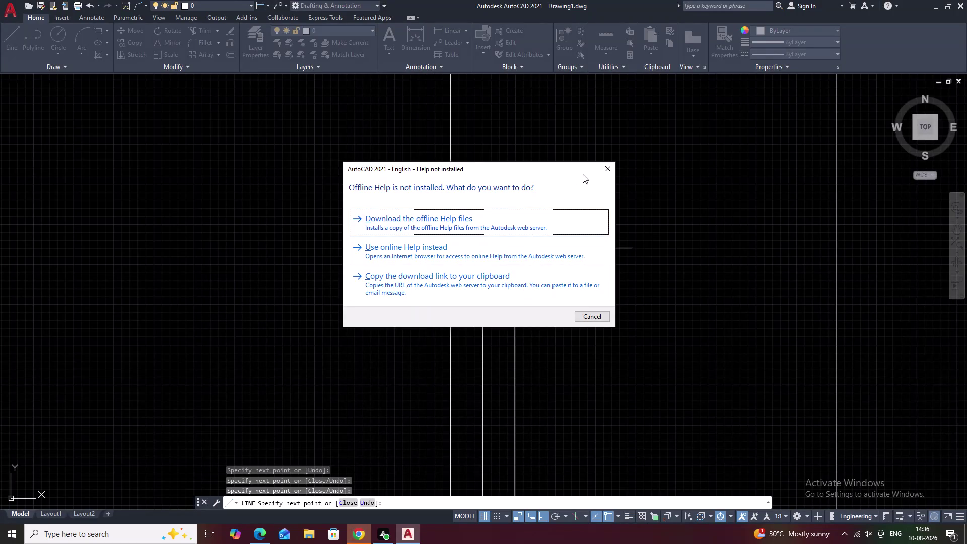
Dismiss the Offline Help prompt by choosing to use online Help instead.
double_click(608, 167)
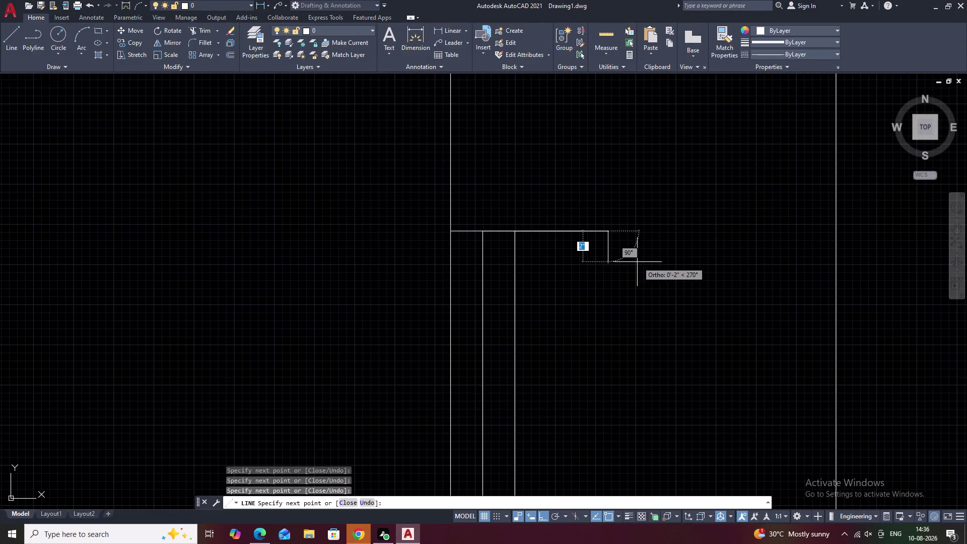
key(F1)
click(527, 229)
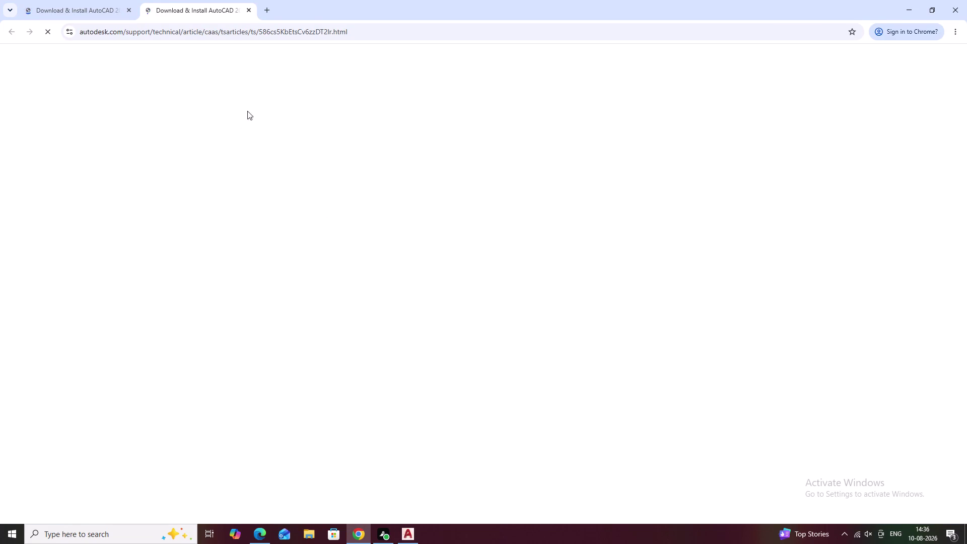
Close the duplicate Autodesk help tab in Chrome and return to AutoCAD.
click(247, 8)
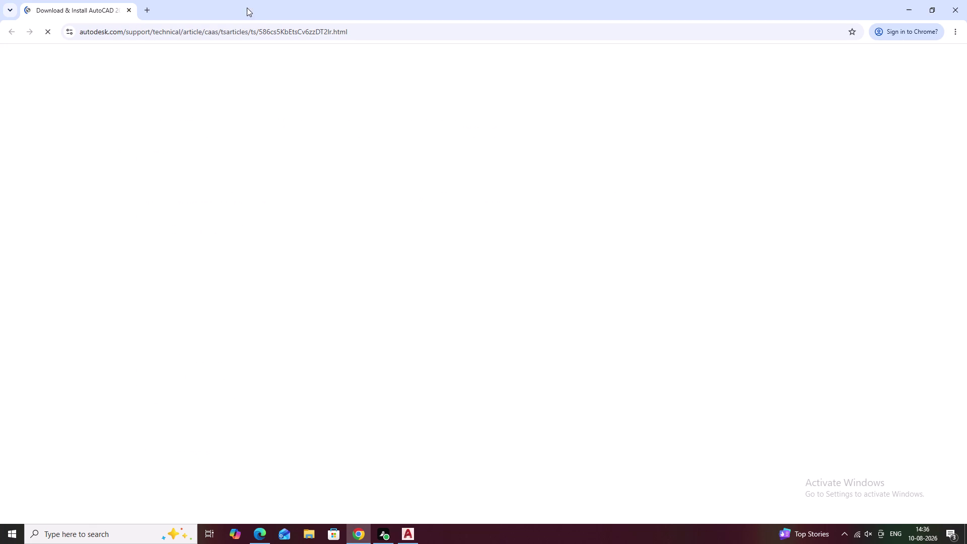
click(910, 13)
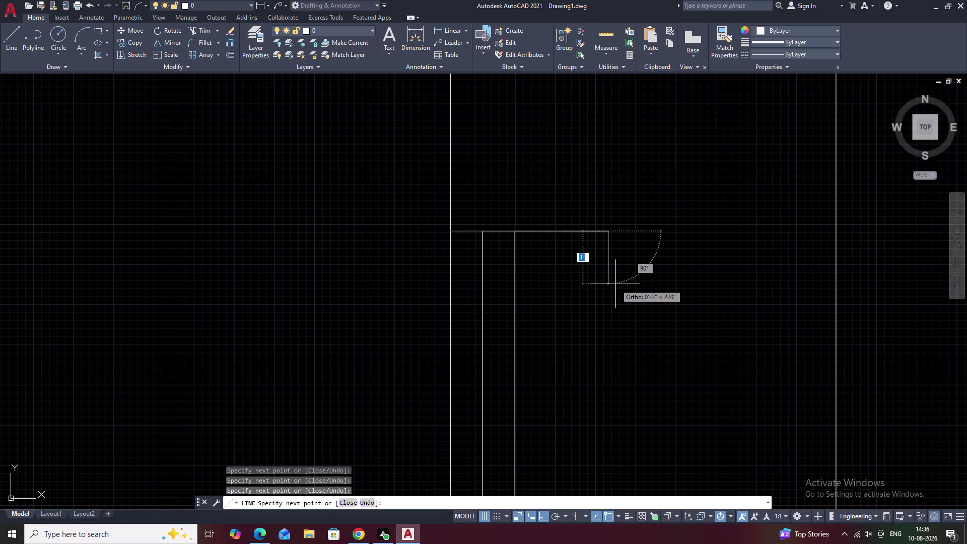
Cancel the handle line and trim the line end overshooting the narrow door strip.
key(Escape)
key(Escape)
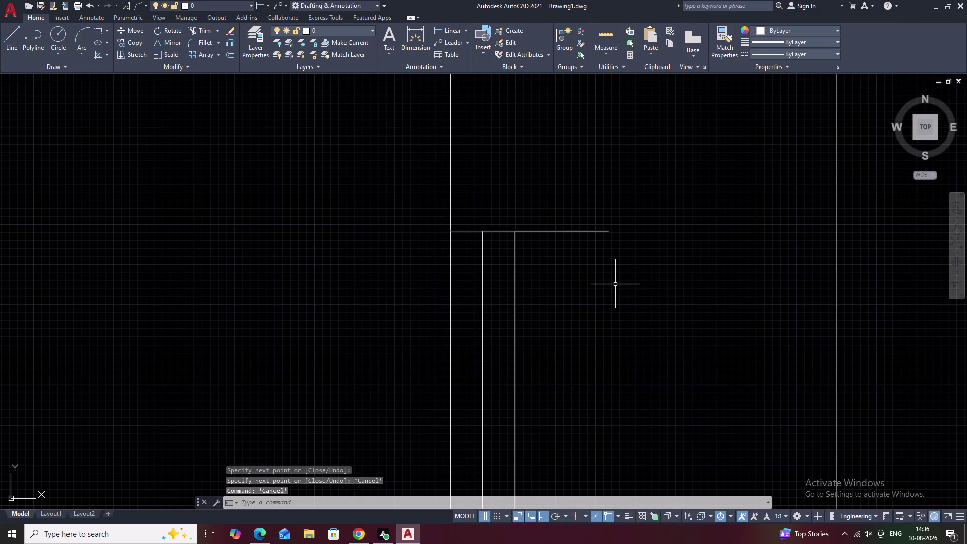
text(tr)
key(space)
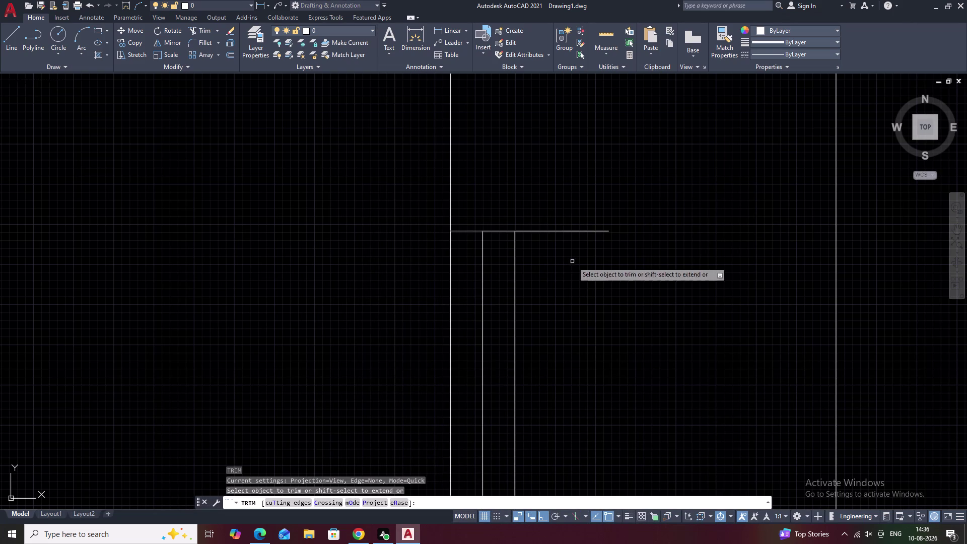
click(575, 232)
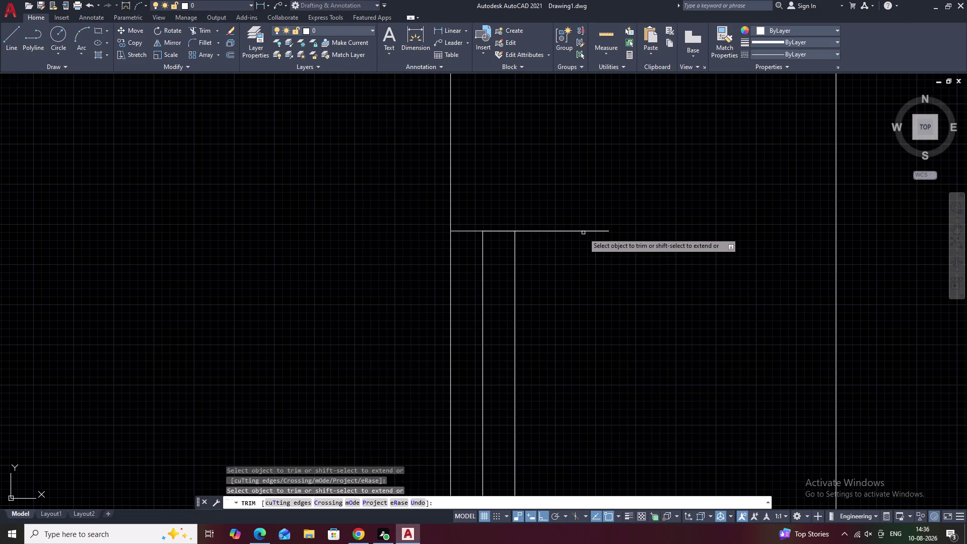
drag(598, 219, 571, 261)
scroll(down, 3)
middle_drag(582, 279, 582, 277)
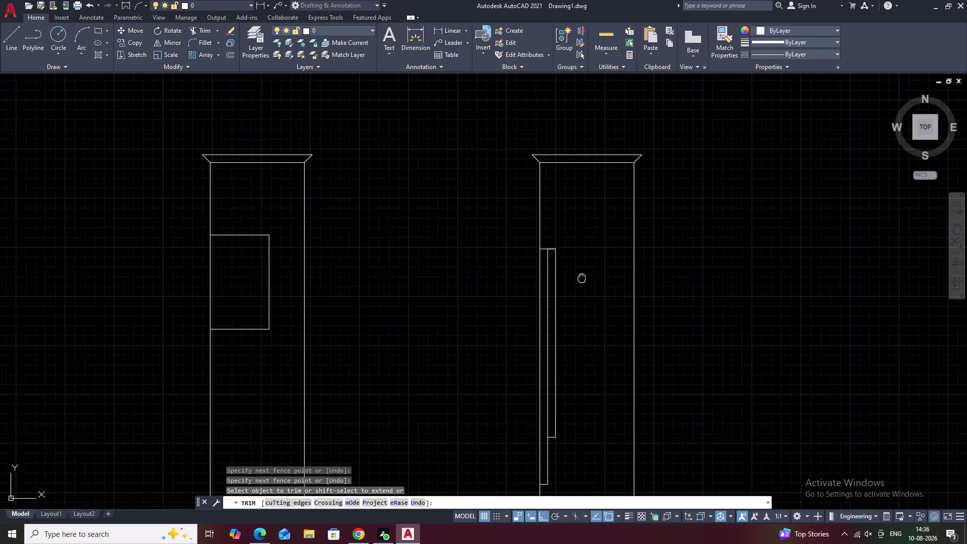
middle_drag(582, 276, 573, 228)
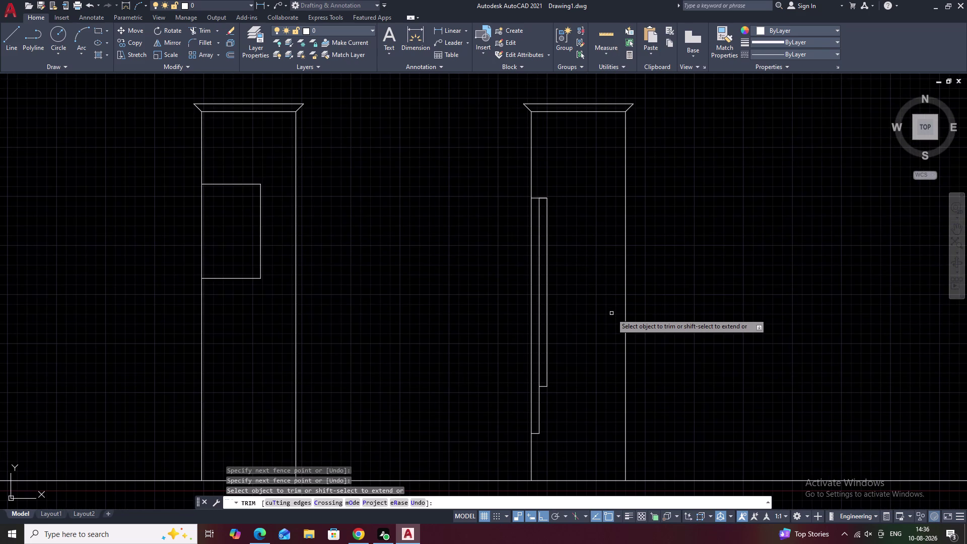
middle_drag(557, 217, 598, 282)
key(Escape)
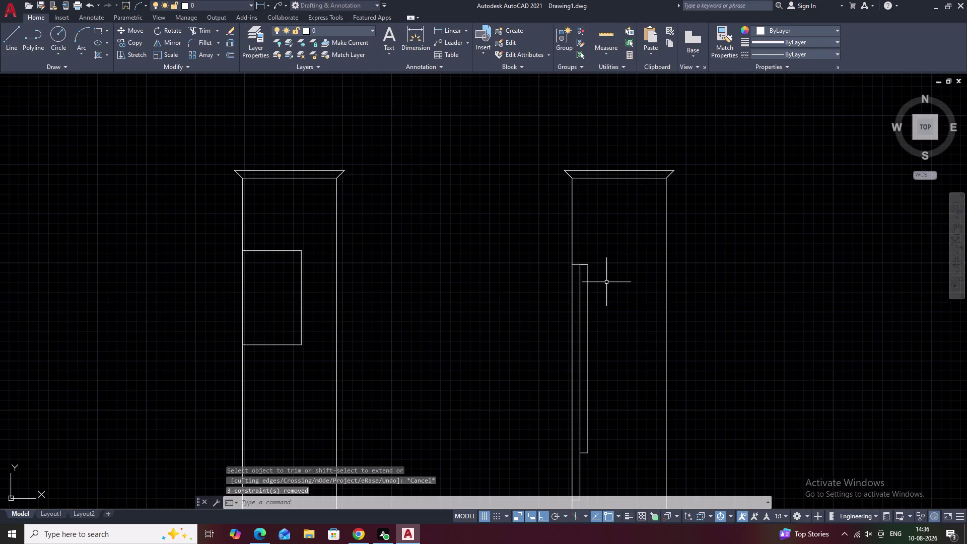
Start a line tracked 1' down from the strip's top corner for the handle.
text(l tk)
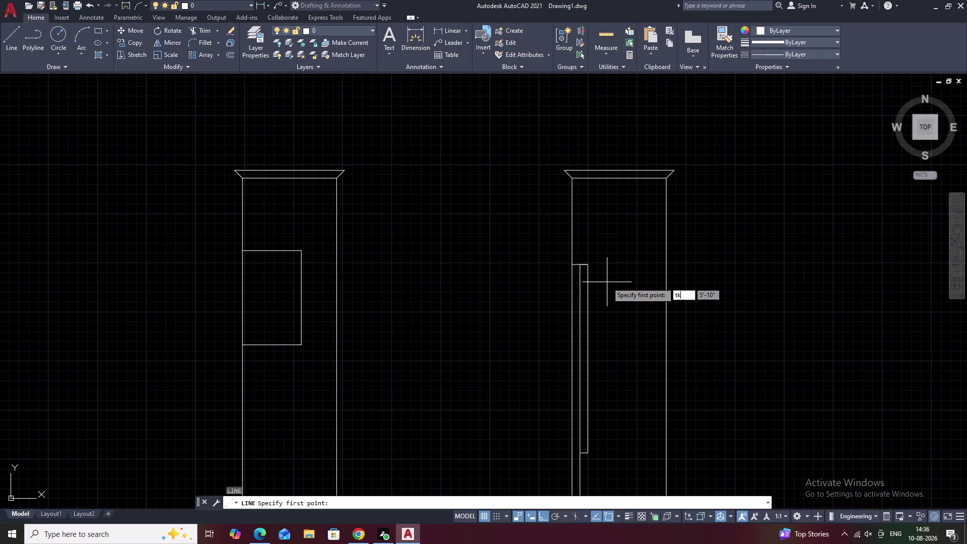
key(space)
click(588, 267)
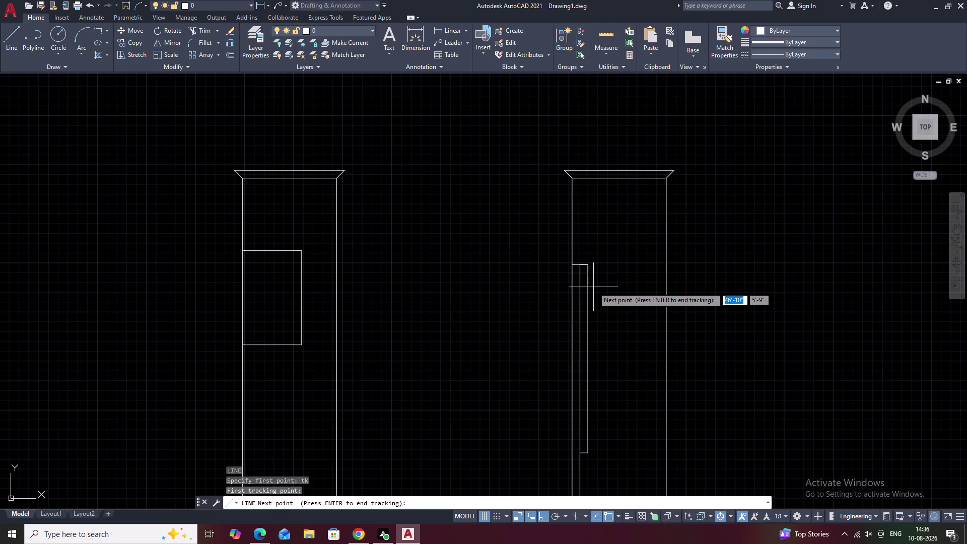
text(1')
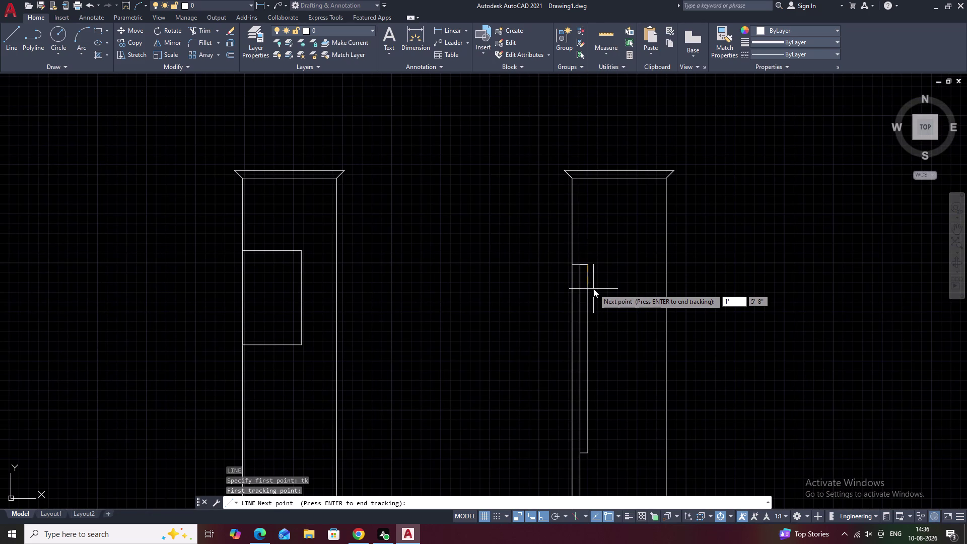
key(space)
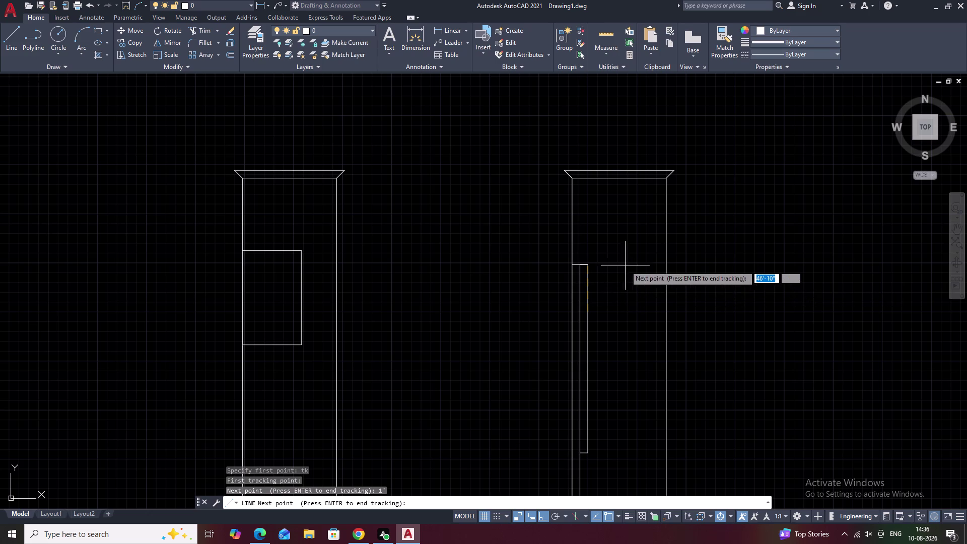
key(F8)
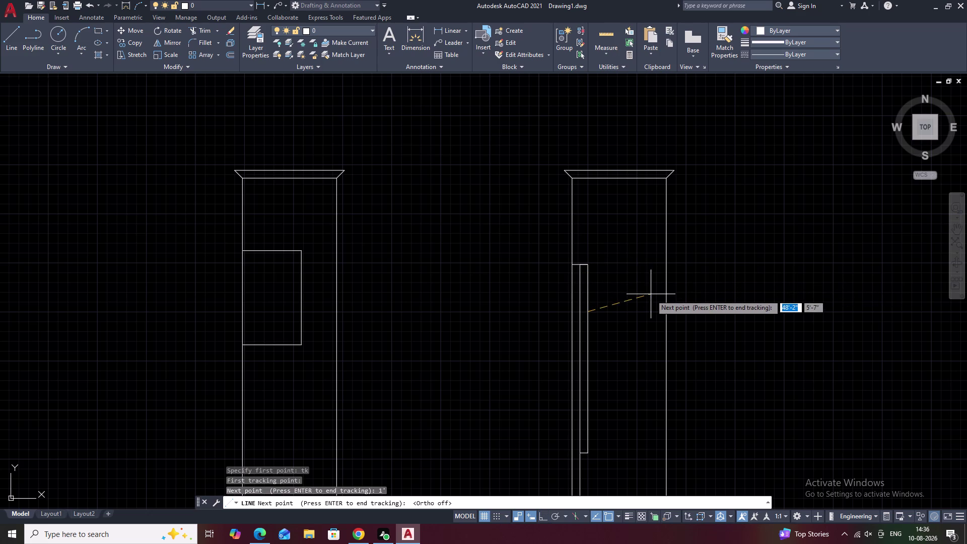
key(F8)
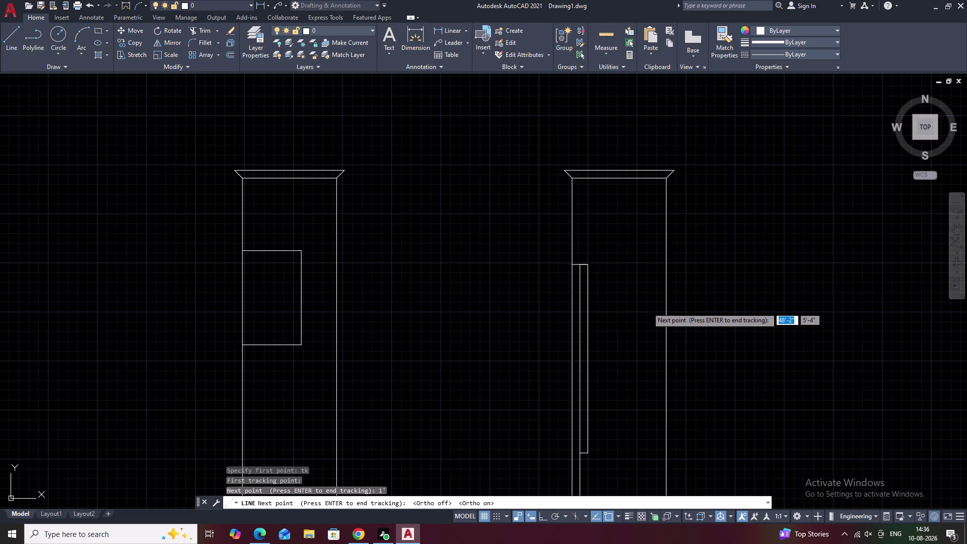
key(space)
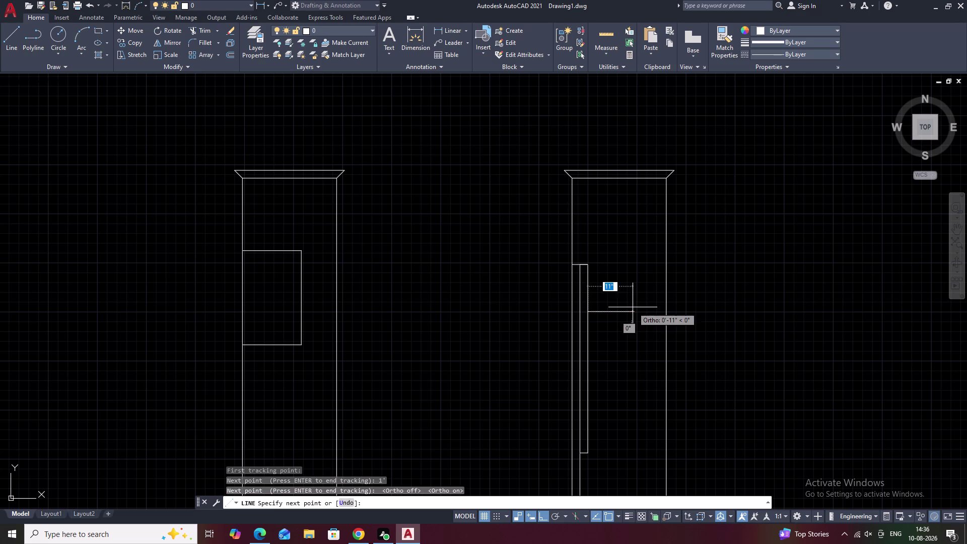
middle_drag(613, 324, 616, 289)
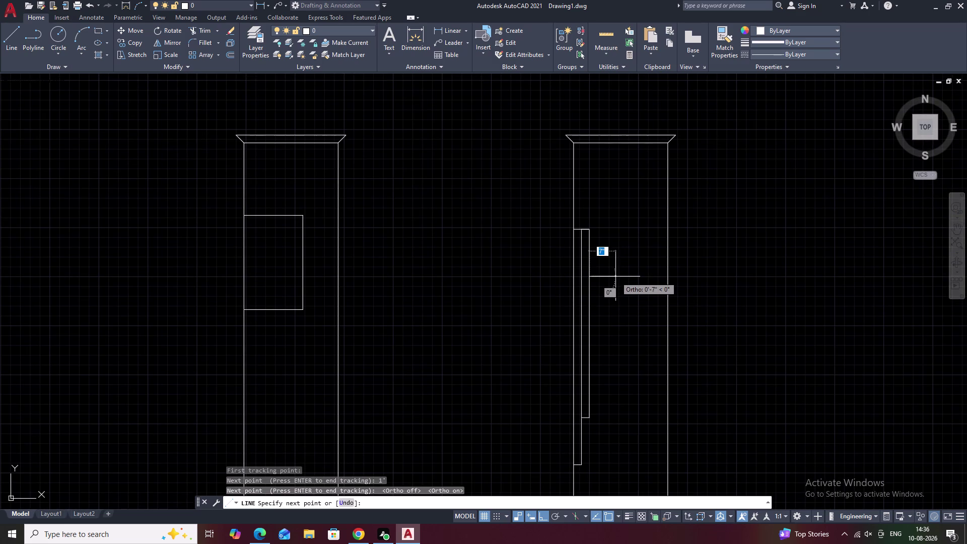
Draw the handle outline with edge lengths 2, 3, 9 and 3.
key(2)
key(space)
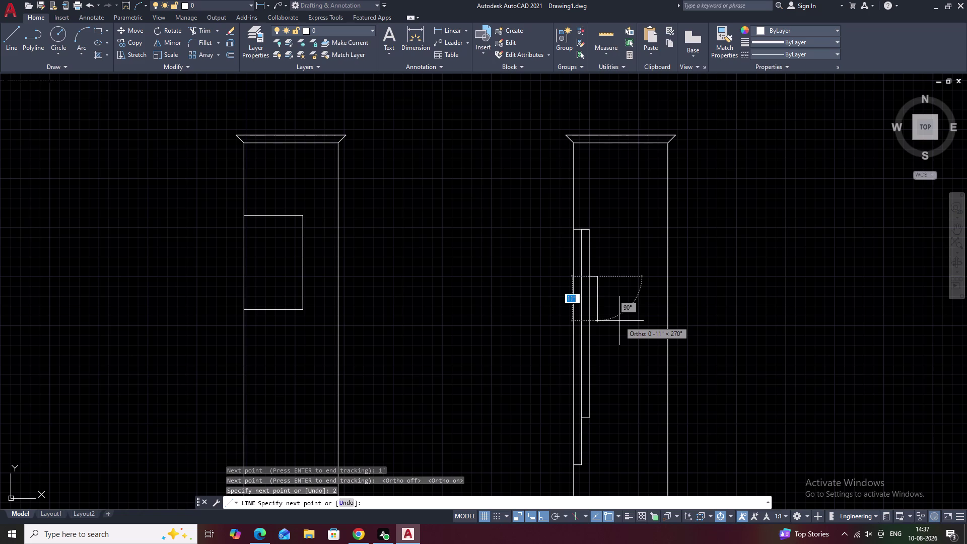
key(ctrl+z)
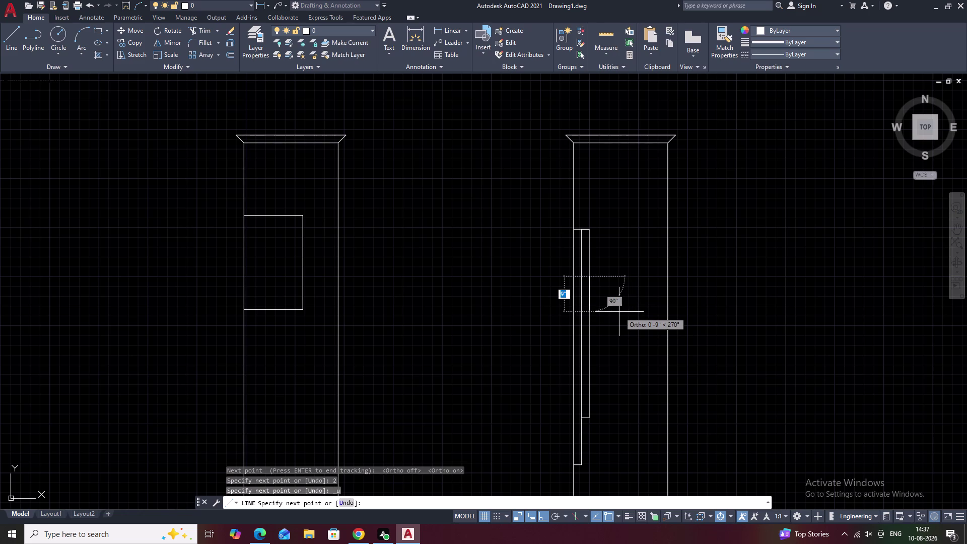
text(3)
key(space)
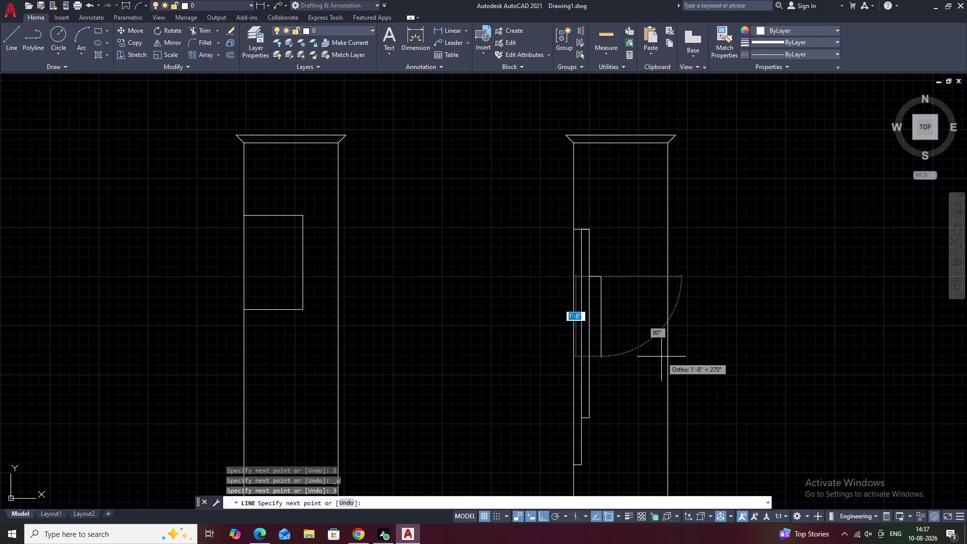
key(9)
key(space)
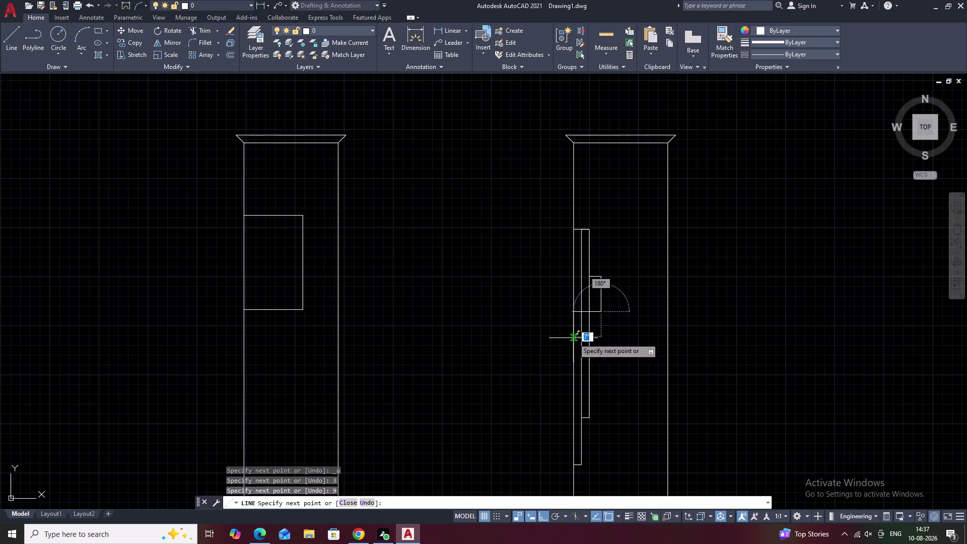
key(3)
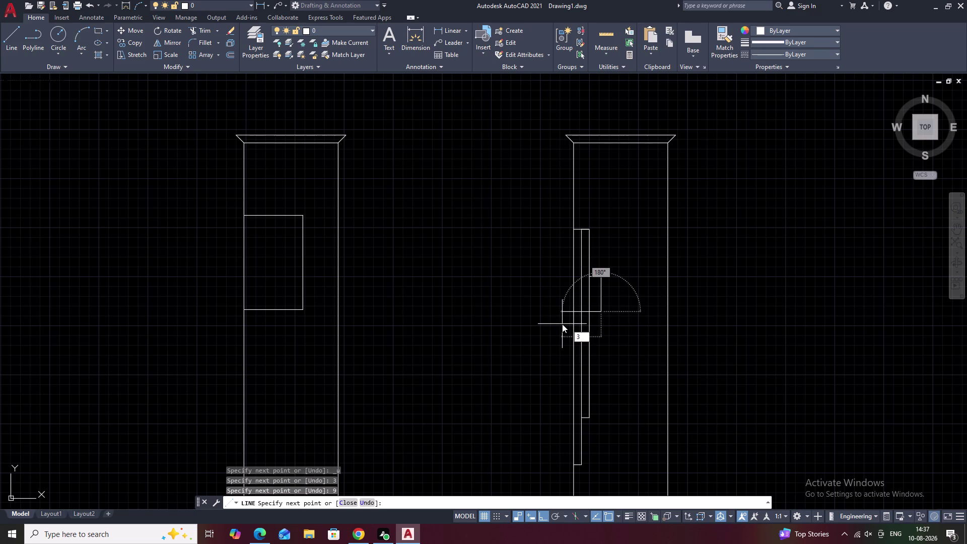
key(space)
key(Escape)
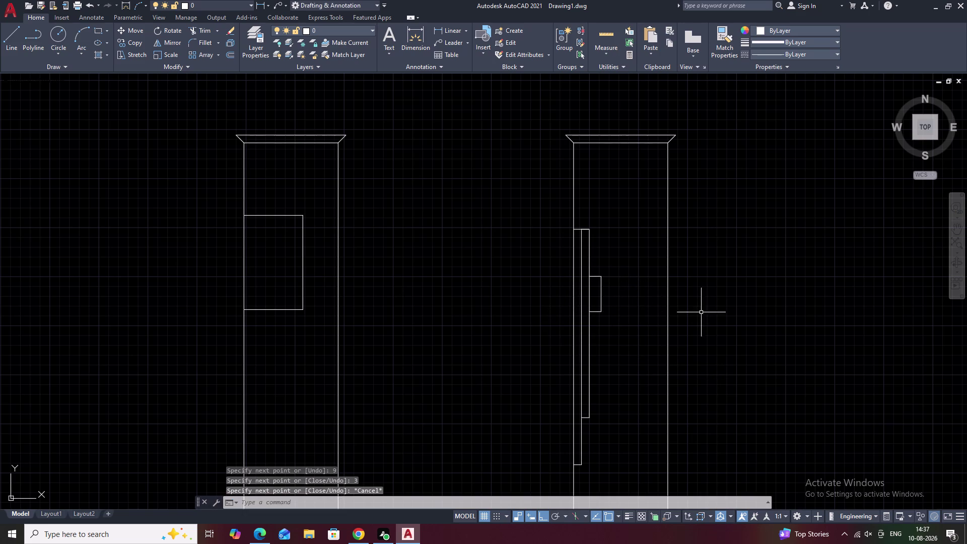
scroll(up, 3)
scroll(down, 3)
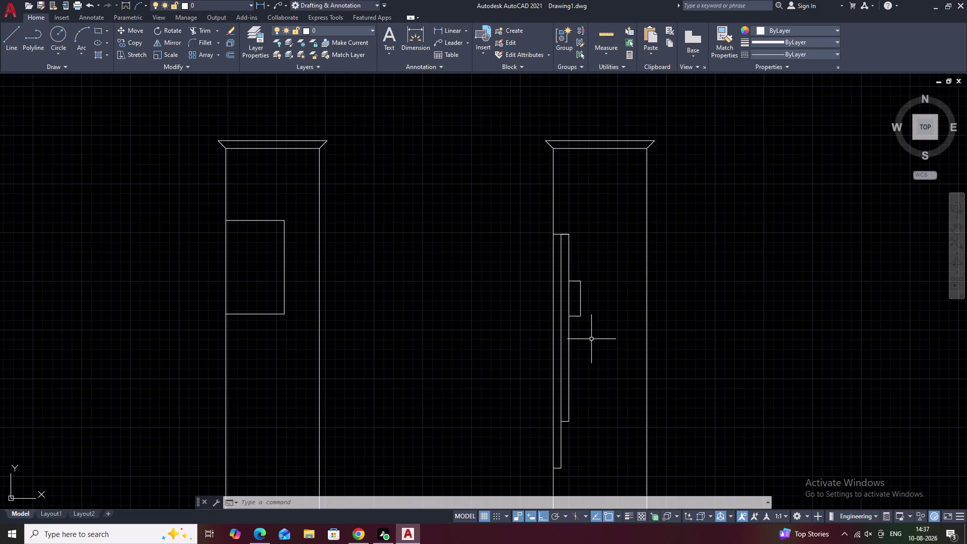
middle_drag(587, 332, 587, 322)
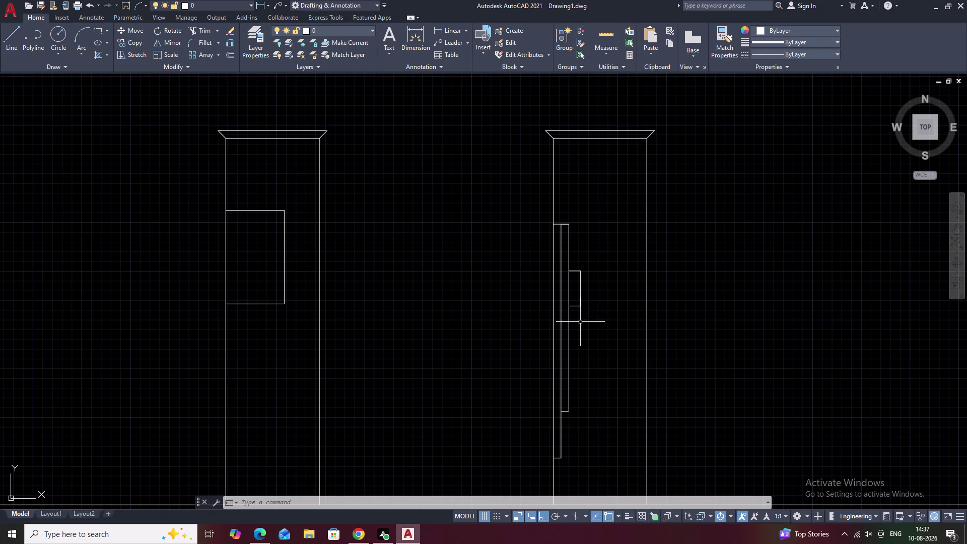
scroll(up, 3)
drag(582, 233, 579, 240)
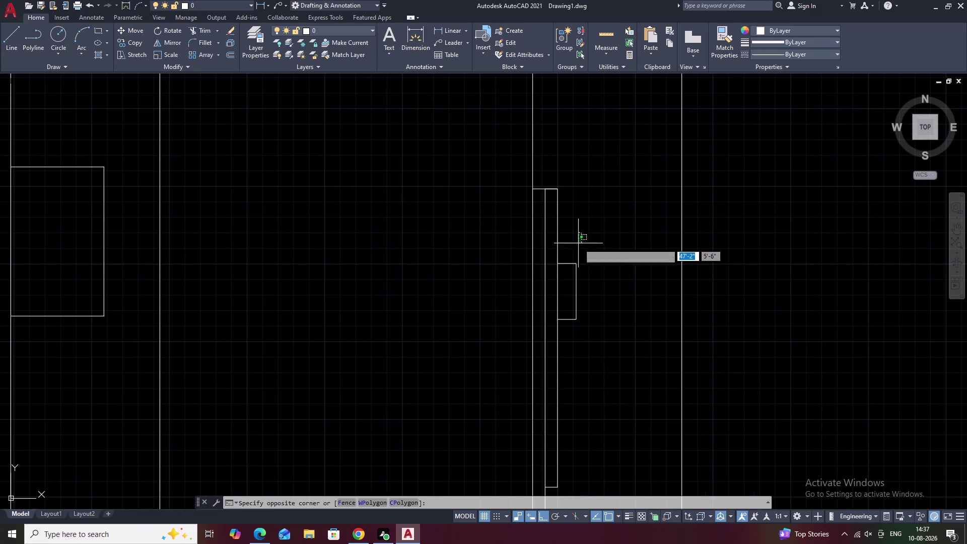
drag(577, 250, 567, 303)
scroll(up, 3)
drag(592, 215, 591, 214)
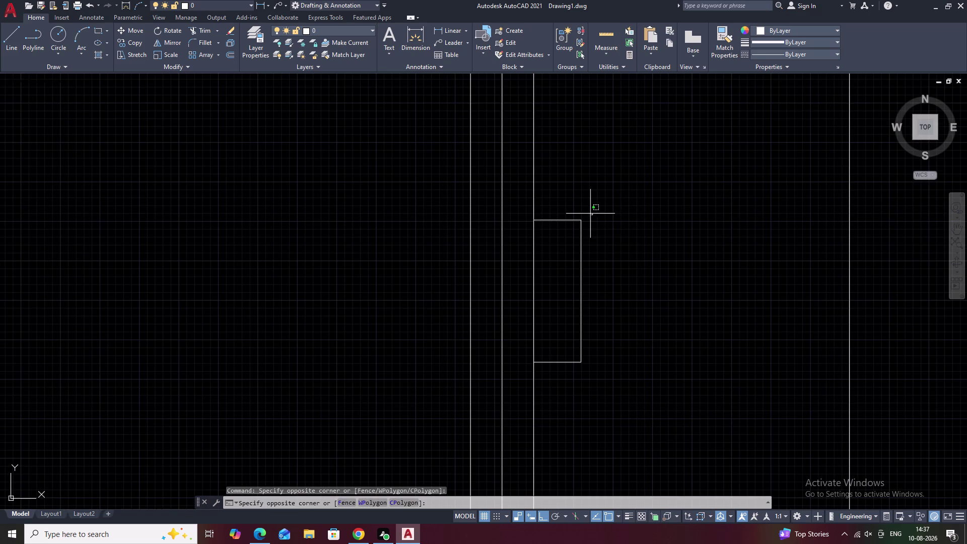
drag(591, 214, 579, 373)
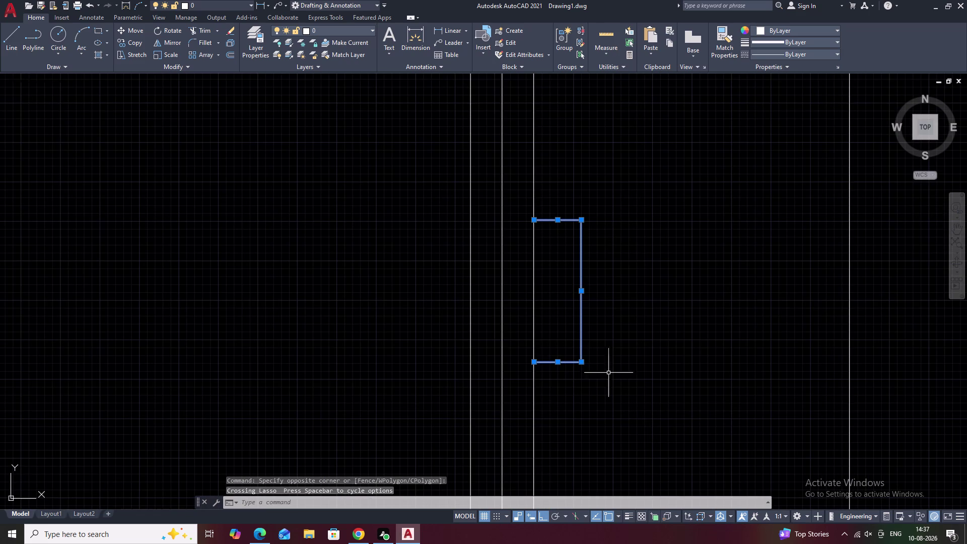
text(co)
key(space)
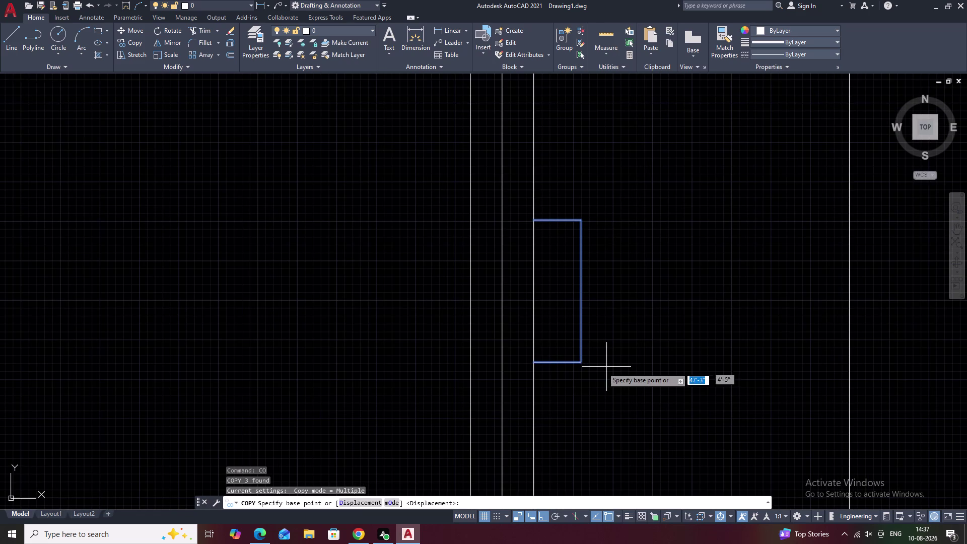
click(536, 363)
middle_drag(572, 420, 640, 107)
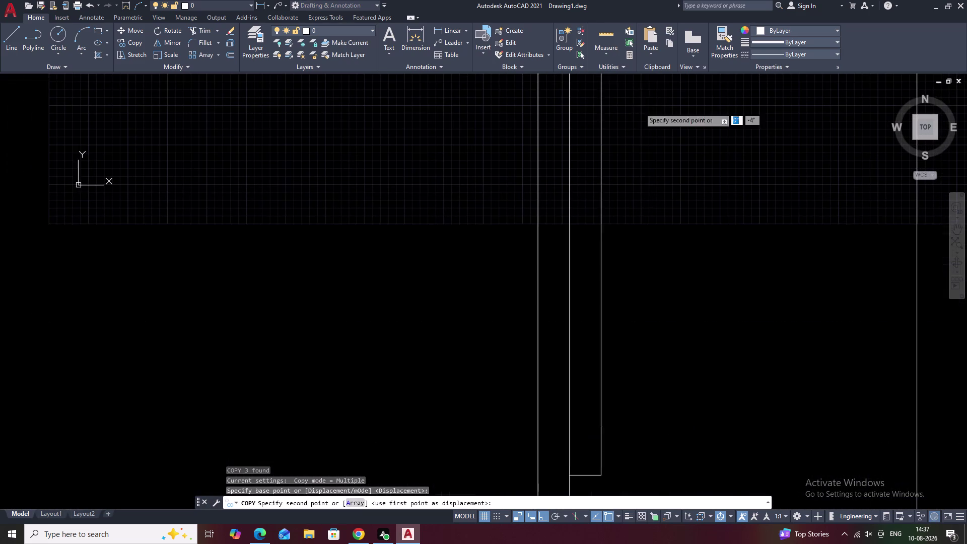
middle_drag(625, 234, 629, 301)
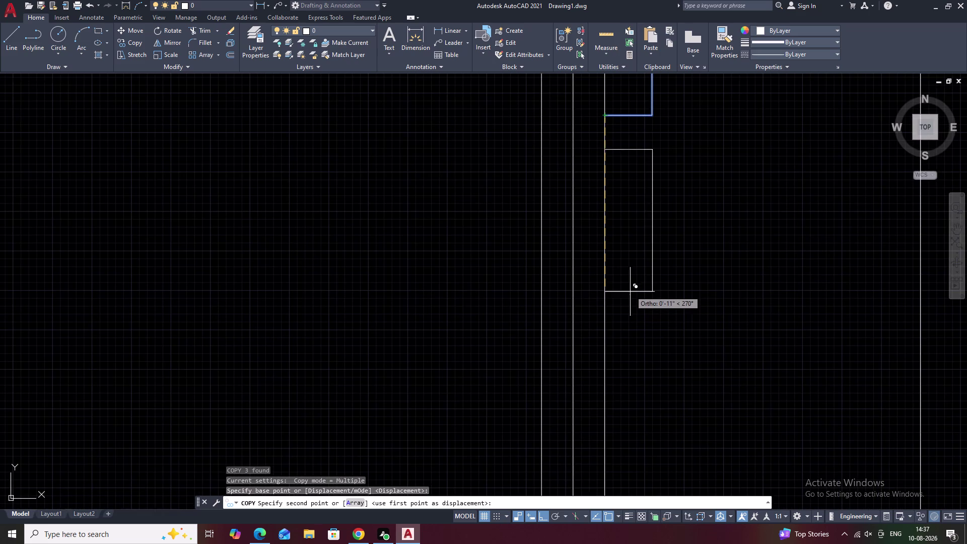
key(Escape)
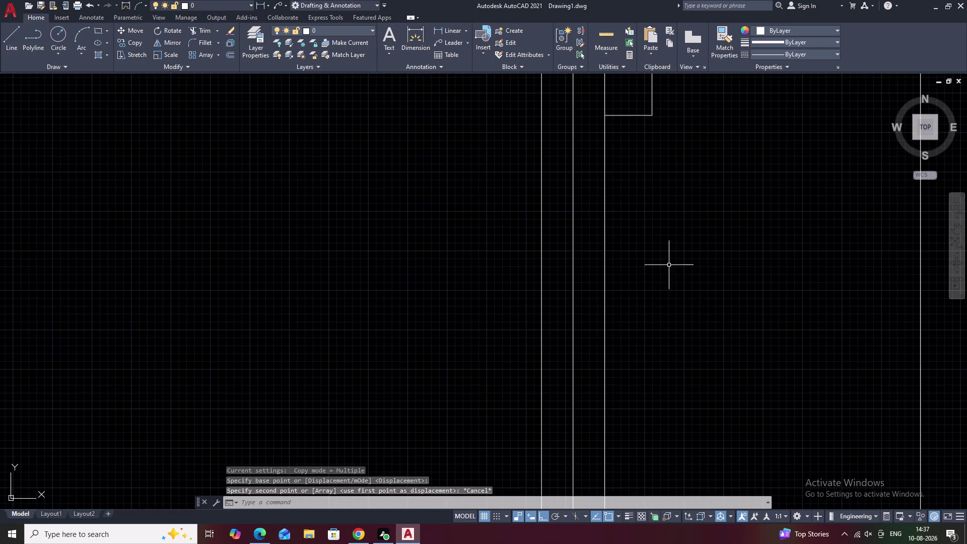
Select the small handle rectangle and create a rectangular array of it.
scroll(down, 3)
middle_drag(694, 240, 673, 294)
scroll(up, 3)
drag(648, 119, 613, 141)
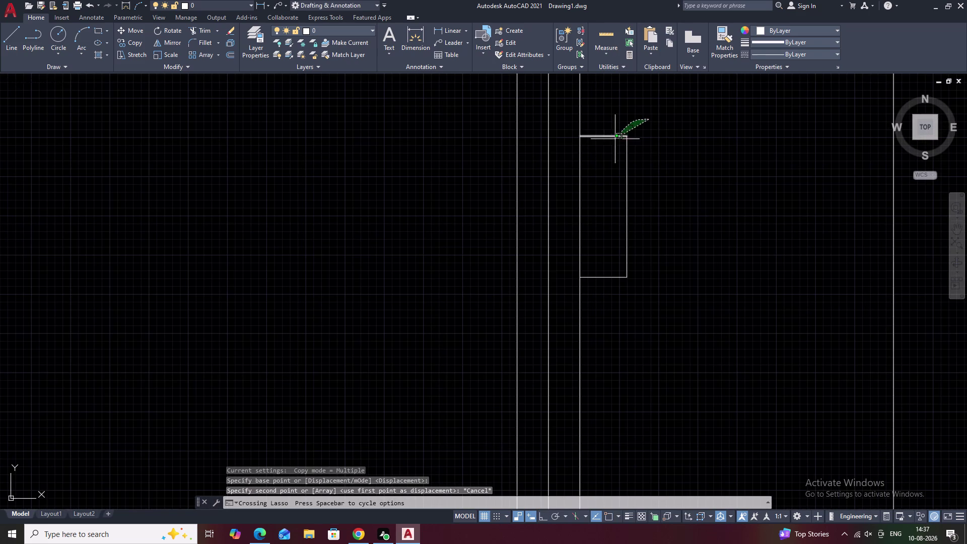
drag(614, 141, 616, 296)
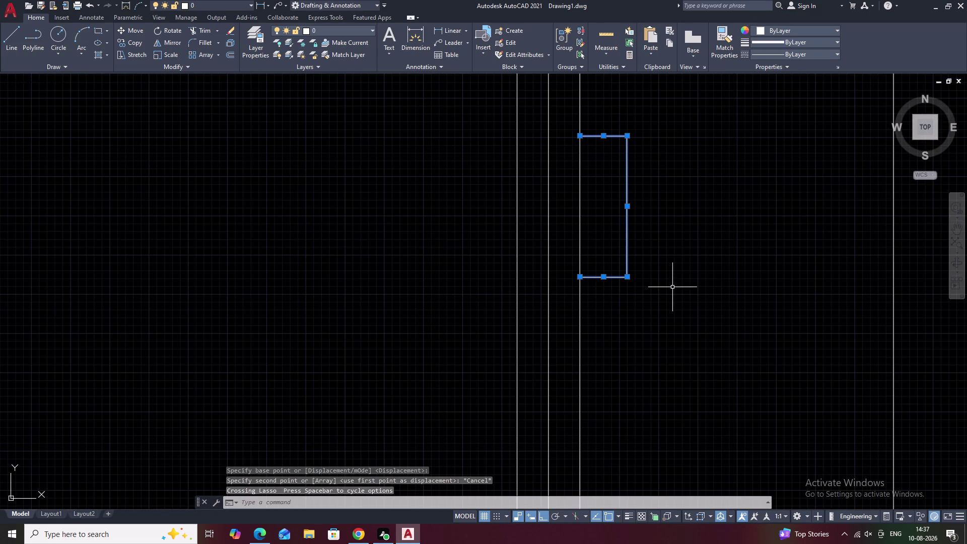
text(ar)
key(space)
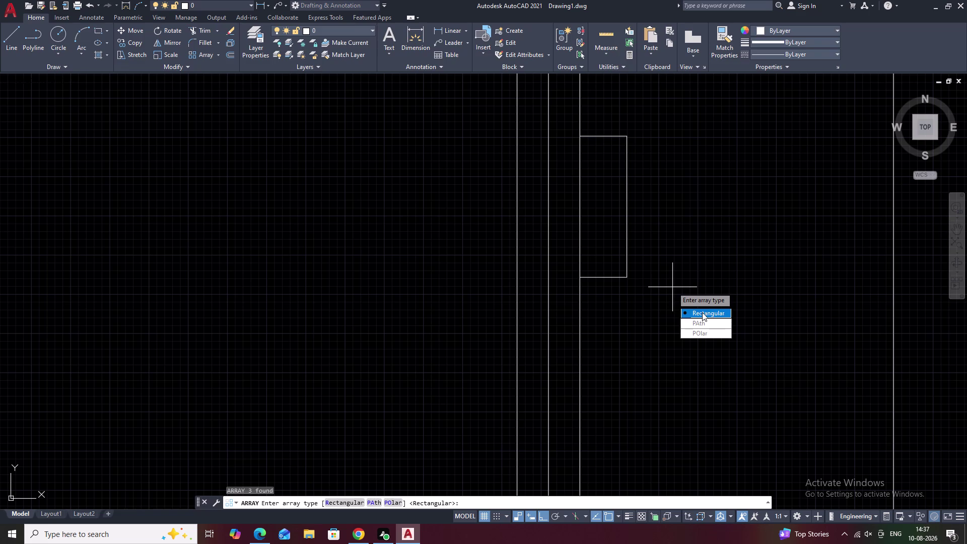
drag(702, 313, 672, 287)
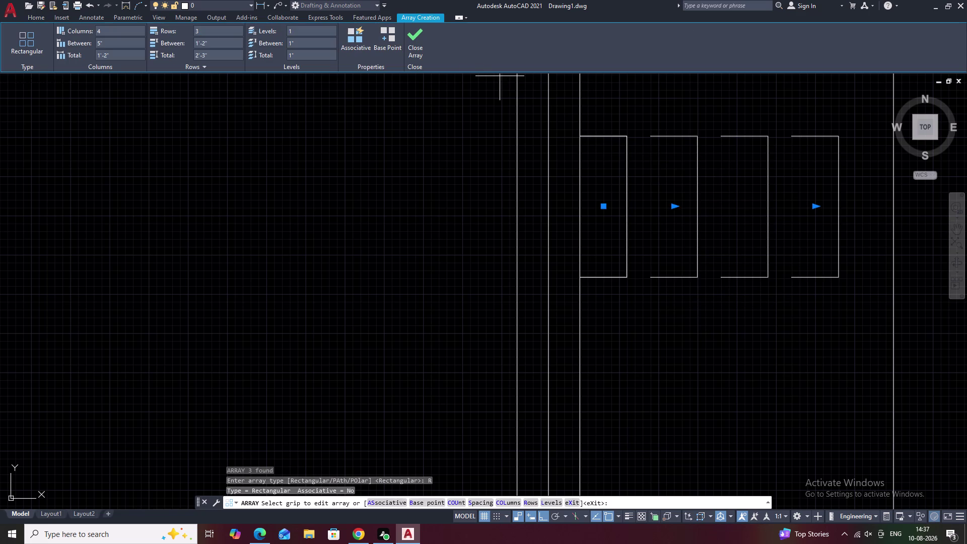
click(118, 33)
click(214, 33)
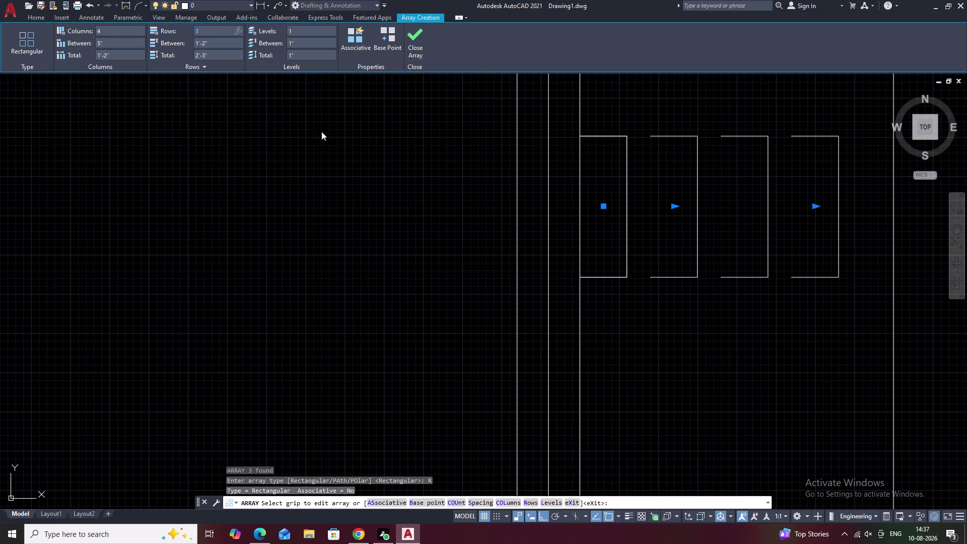
Set the array to 1 column and 3 rows.
double_click(109, 30)
key(BackSpace)
key(1)
click(128, 159)
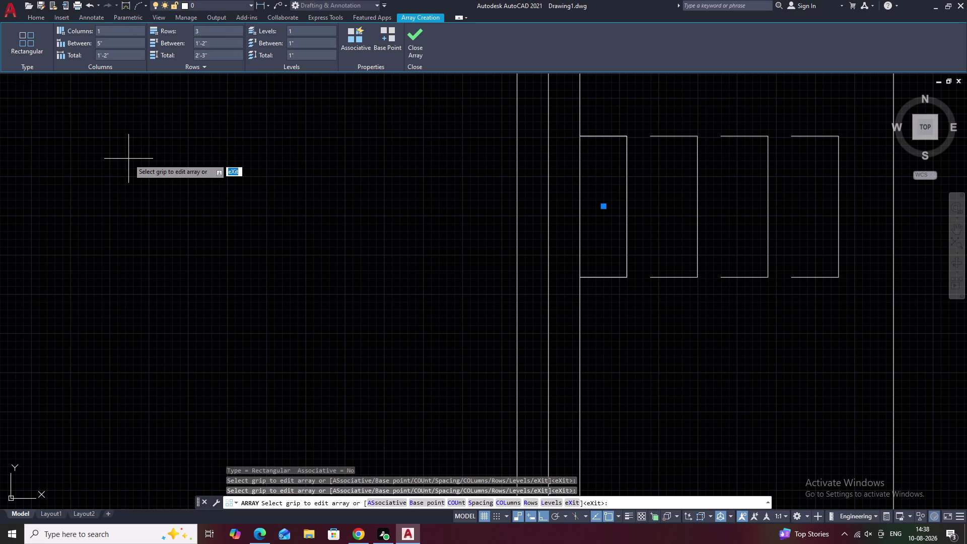
click(207, 28)
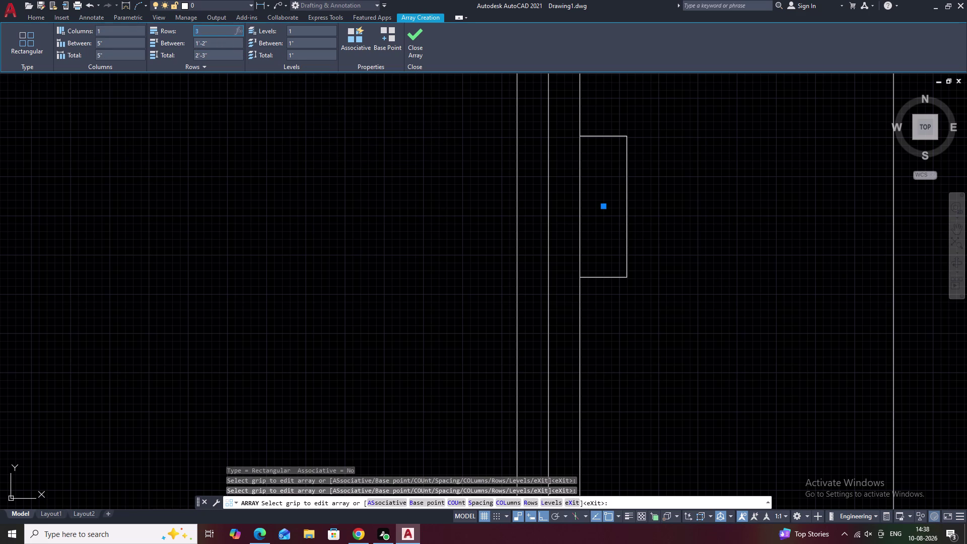
key(BackSpace)
key(3)
click(245, 133)
scroll(down, 3)
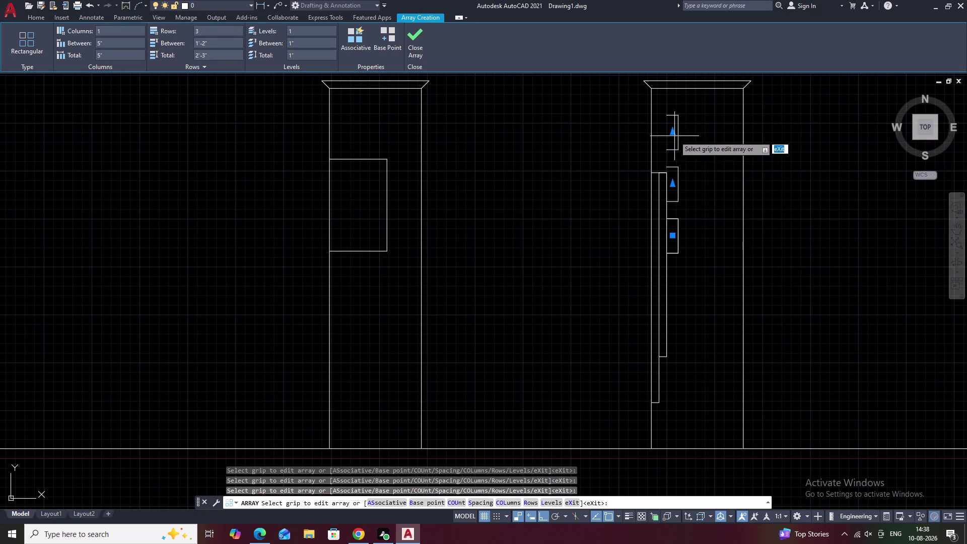
Set the array row spacing to 1' and finish the array.
click(213, 41)
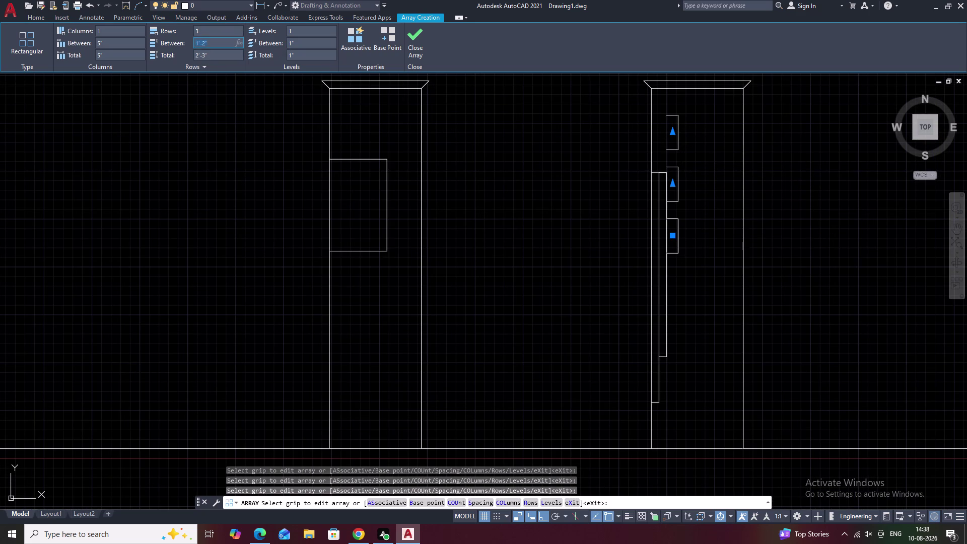
key(BackSpace)
key(1)
key(apostrophe)
click(244, 94)
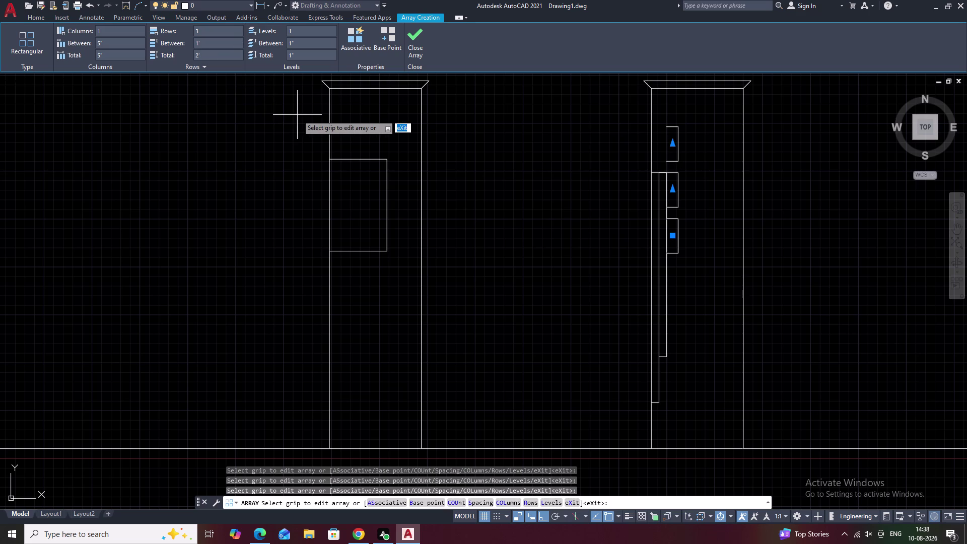
click(671, 143)
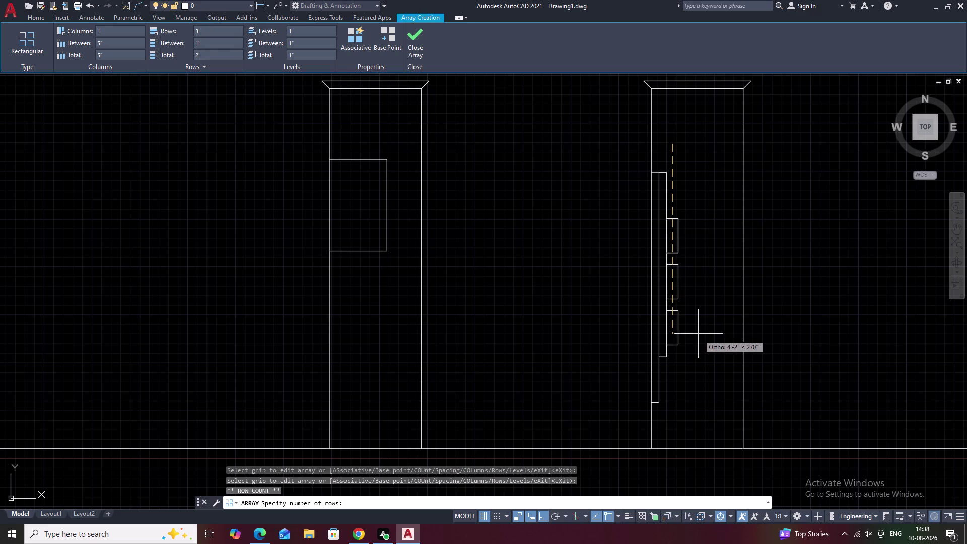
click(698, 334)
key(Escape)
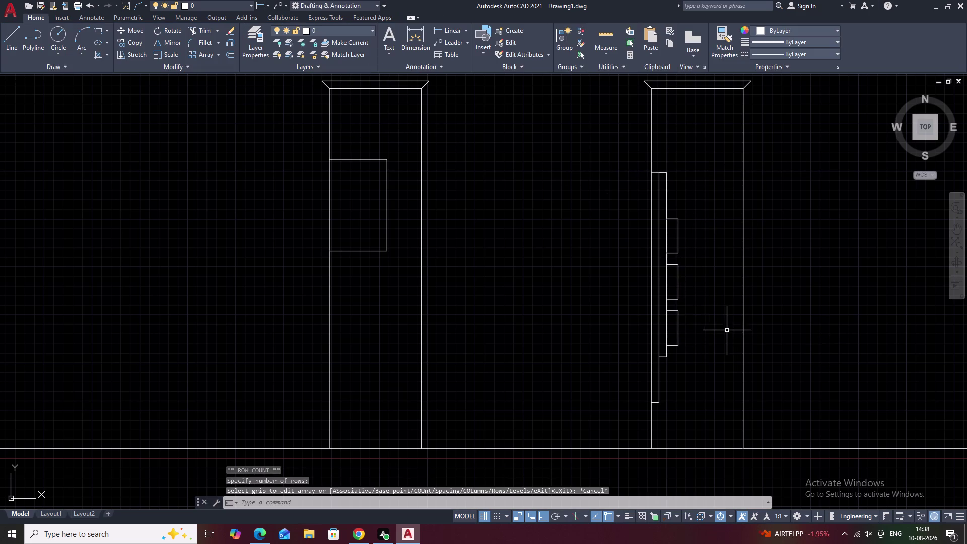
middle_drag(704, 328, 689, 257)
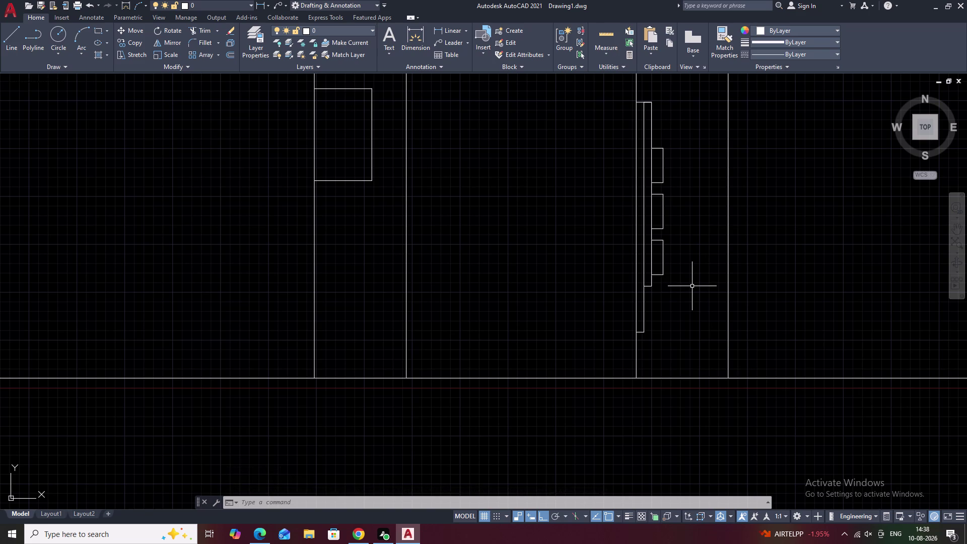
scroll(down, 3)
middle_drag(736, 284, 778, 289)
scroll(down, 3)
middle_drag(621, 298, 673, 301)
scroll(up, 3)
middle_drag(533, 289, 566, 278)
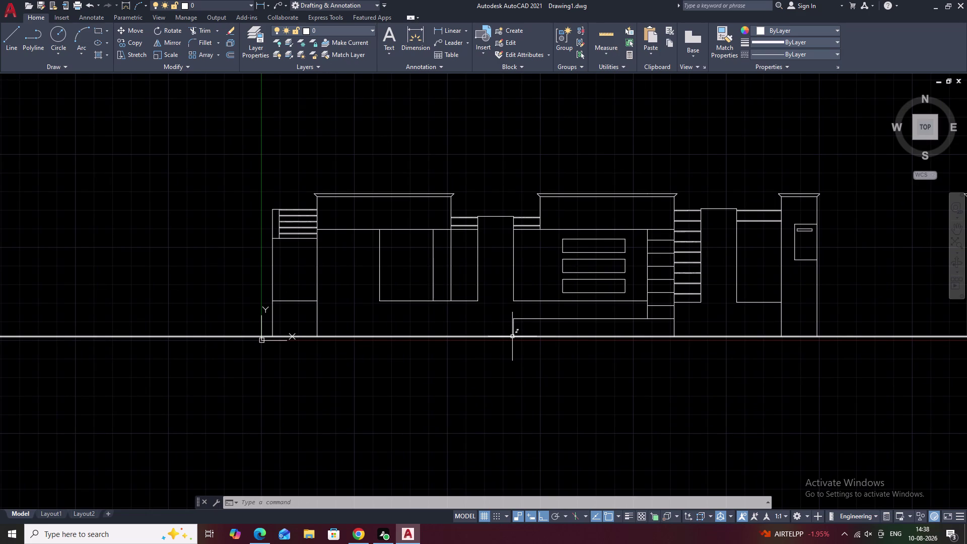
click(512, 337)
key(Escape)
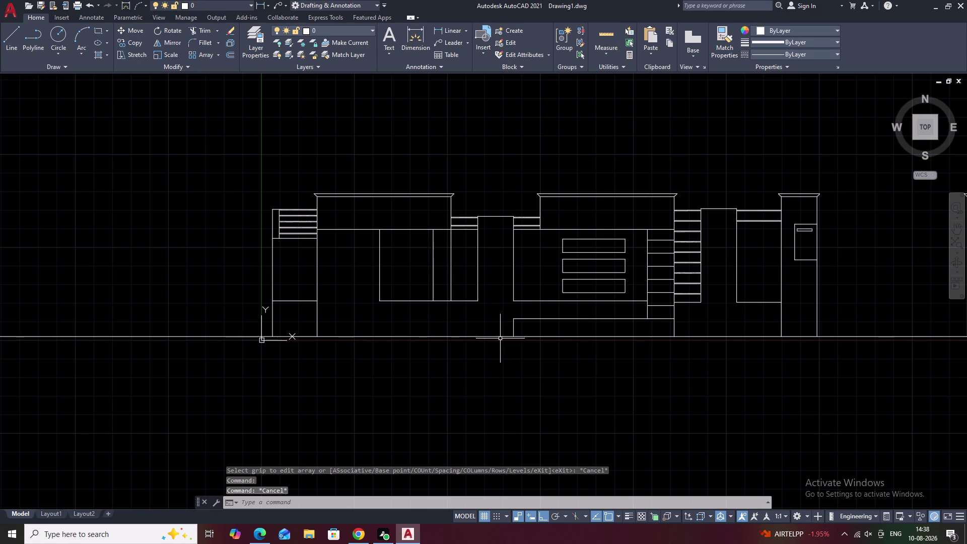
scroll(down, 3)
middle_drag(716, 288, 607, 281)
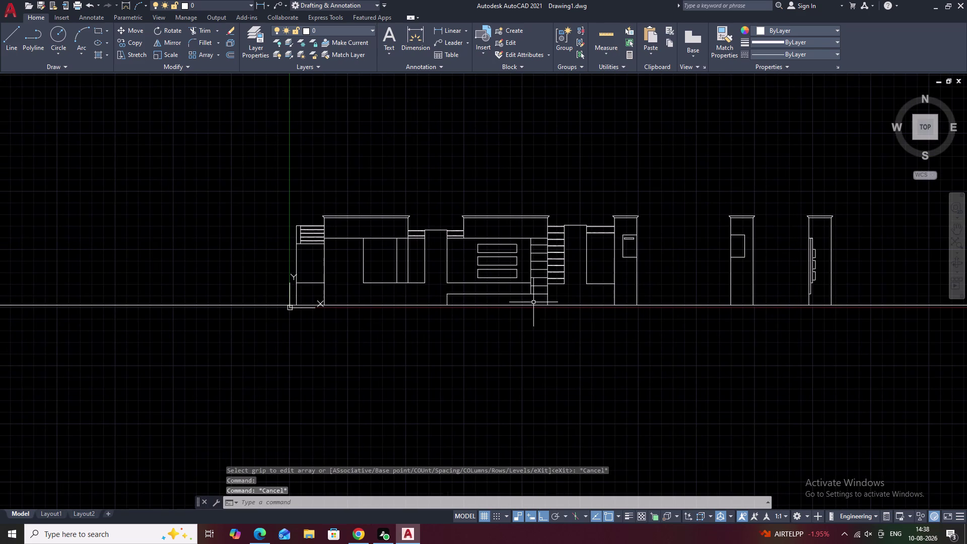
Select the entire building and door elevation drawing.
drag(846, 220, 782, 205)
drag(649, 189, 381, 176)
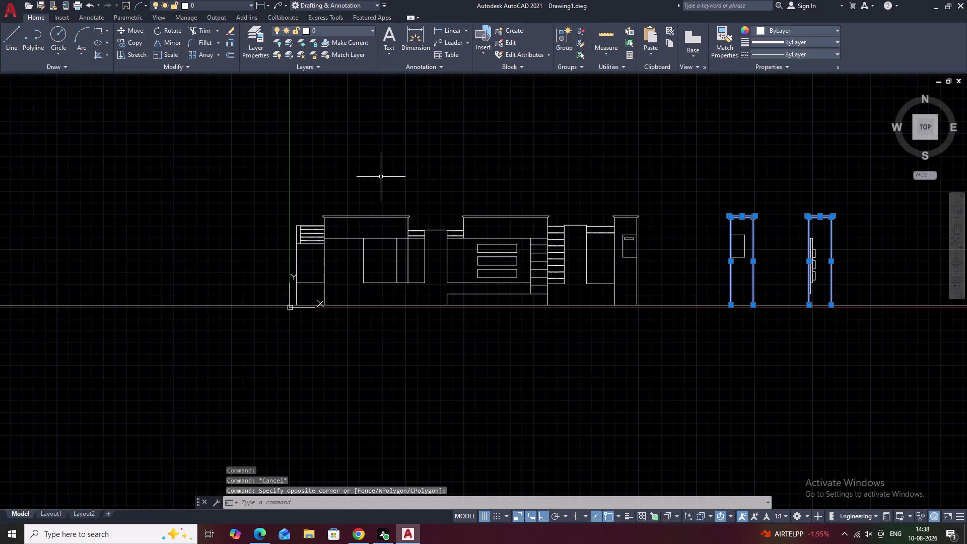
key(Escape)
key(Escape)
drag(880, 229, 295, 213)
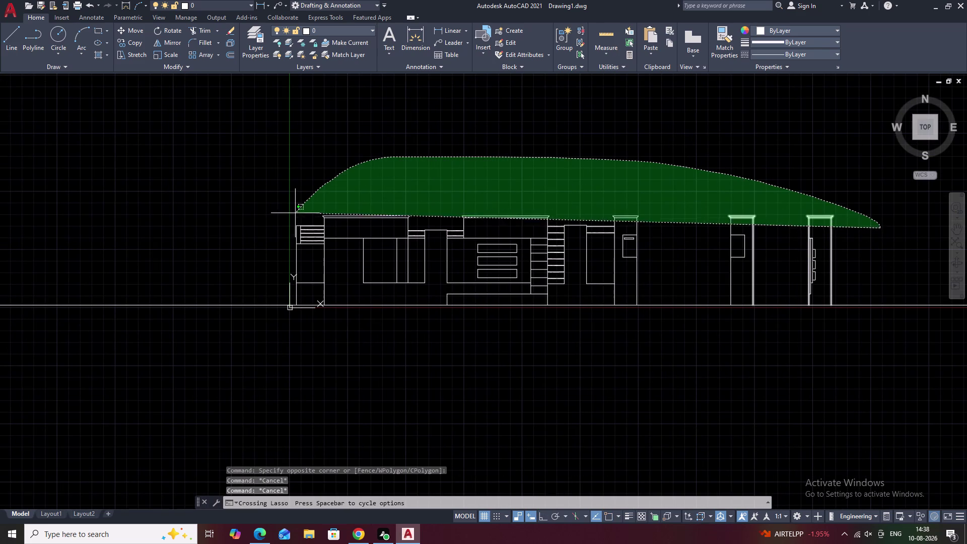
drag(295, 213, 347, 356)
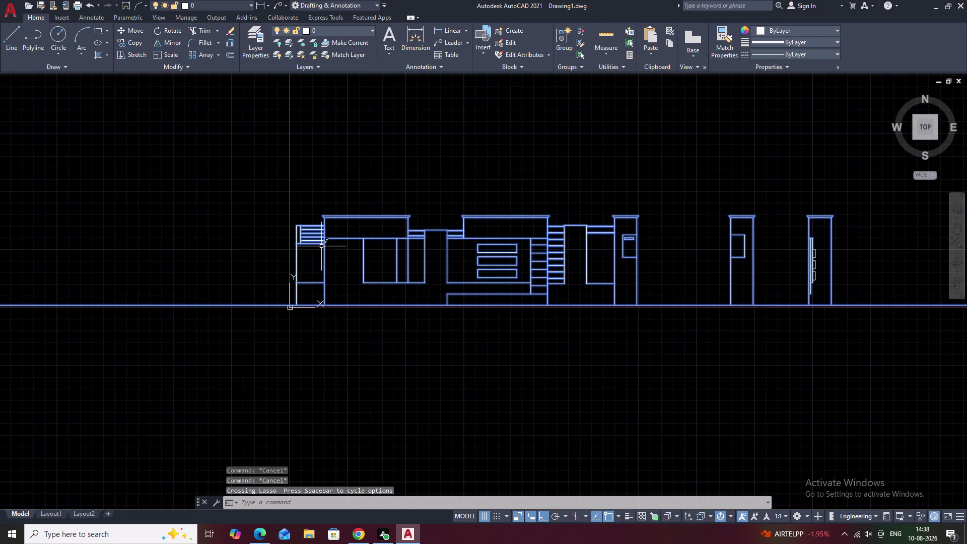
scroll(up, 3)
scroll(down, 3)
middle_drag(648, 393, 628, 378)
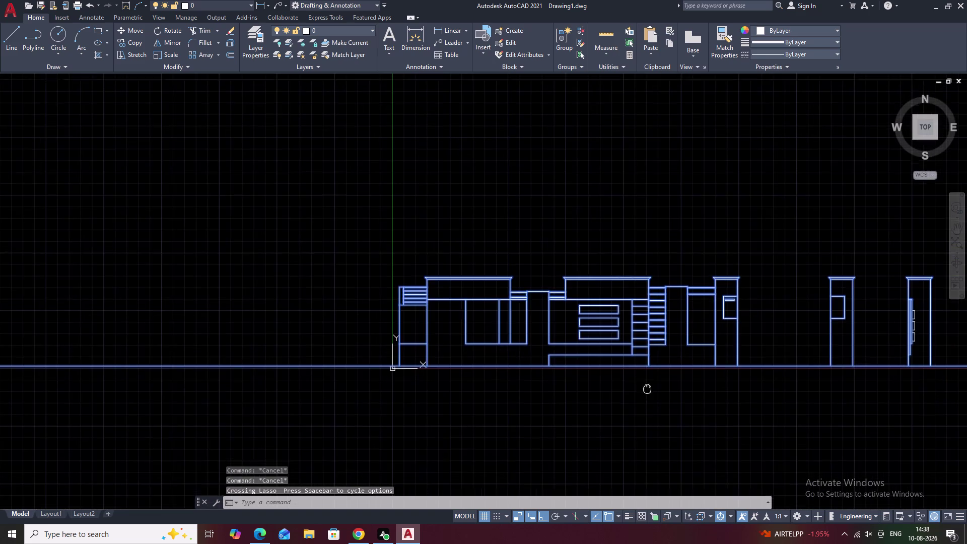
middle_drag(627, 378, 475, 328)
drag(802, 235, 790, 235)
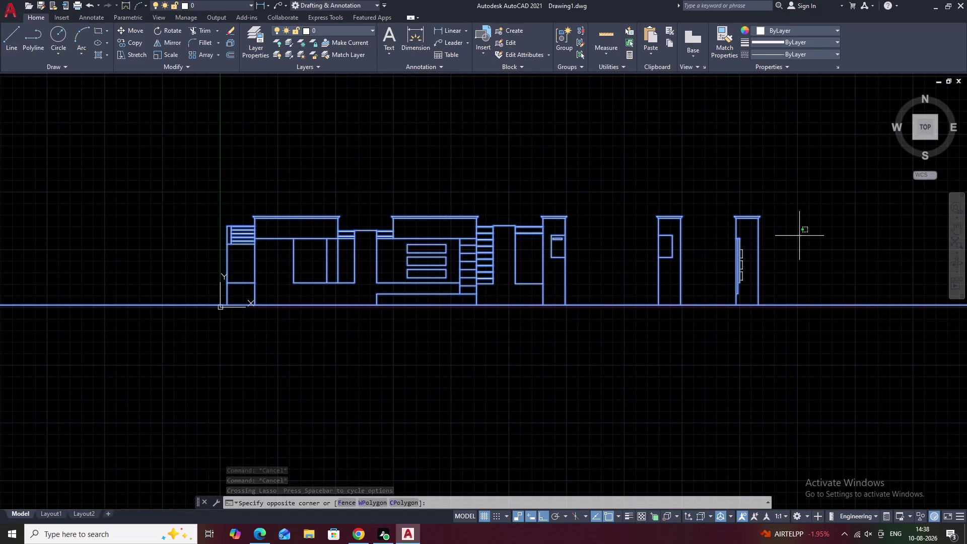
drag(790, 235, 741, 306)
Move all 147 selected objects up and to the right with Ortho off.
text(m)
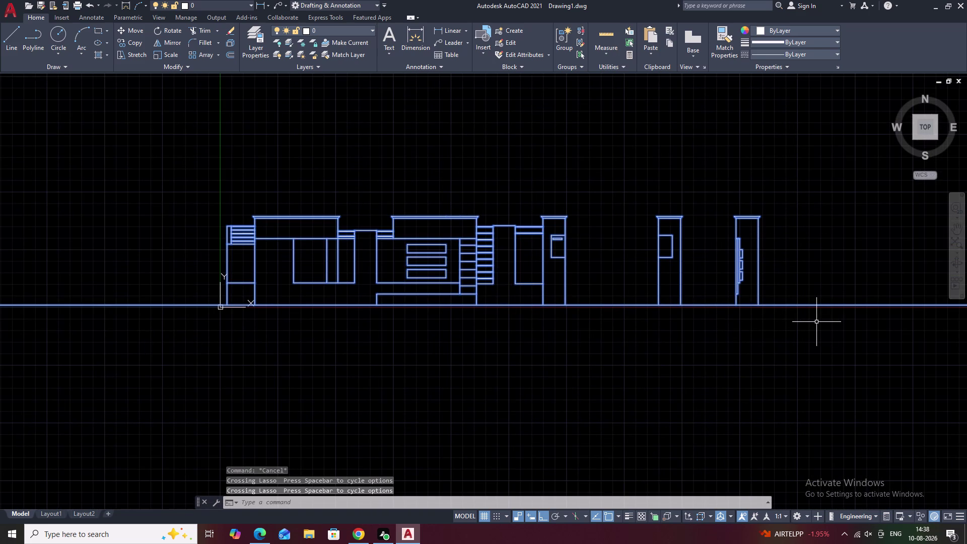
key(space)
click(616, 302)
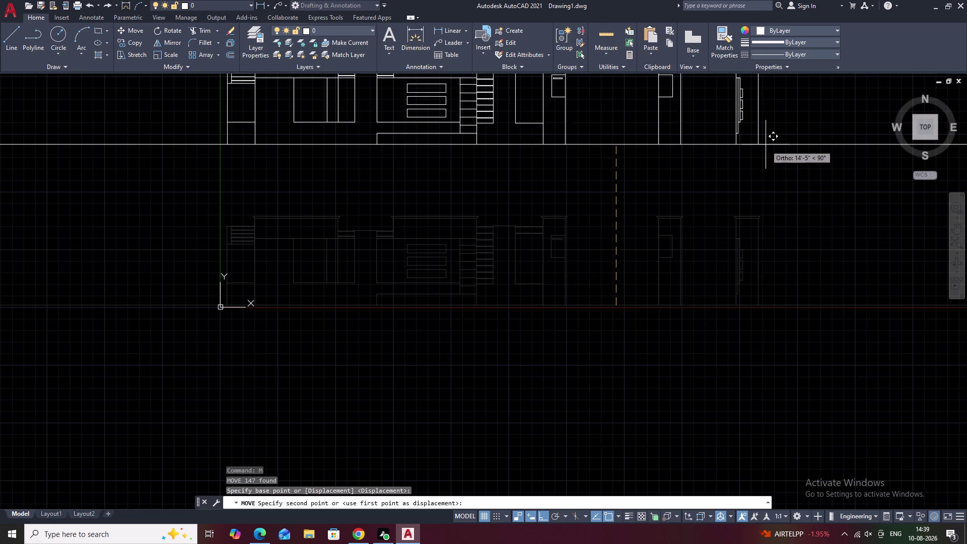
key(F8)
middle_drag(782, 154, 777, 167)
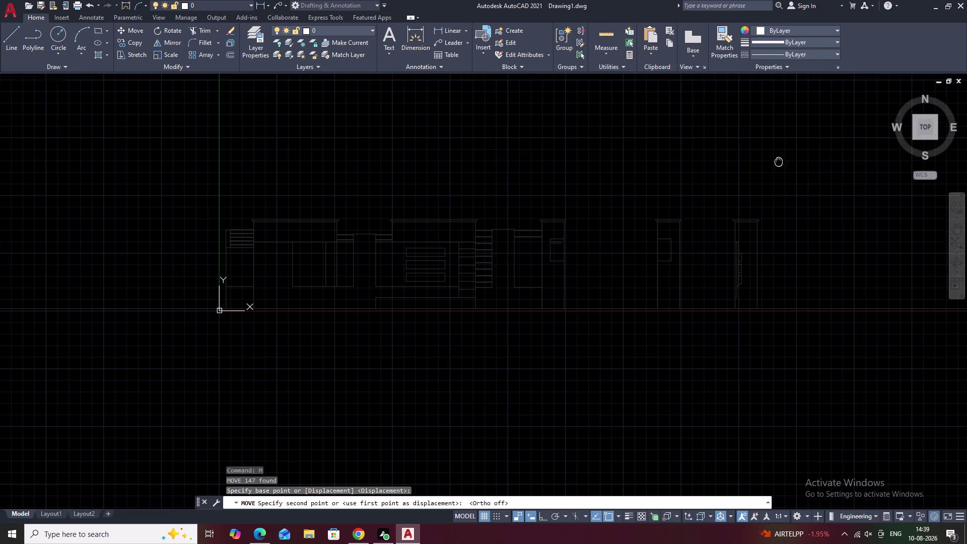
middle_drag(777, 167, 647, 276)
click(659, 276)
key(Escape)
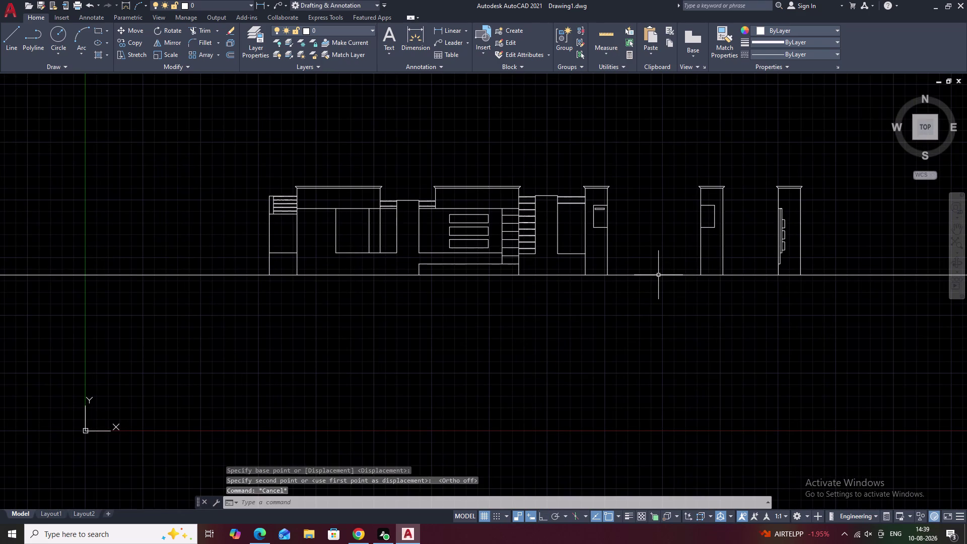
middle_drag(677, 281, 665, 304)
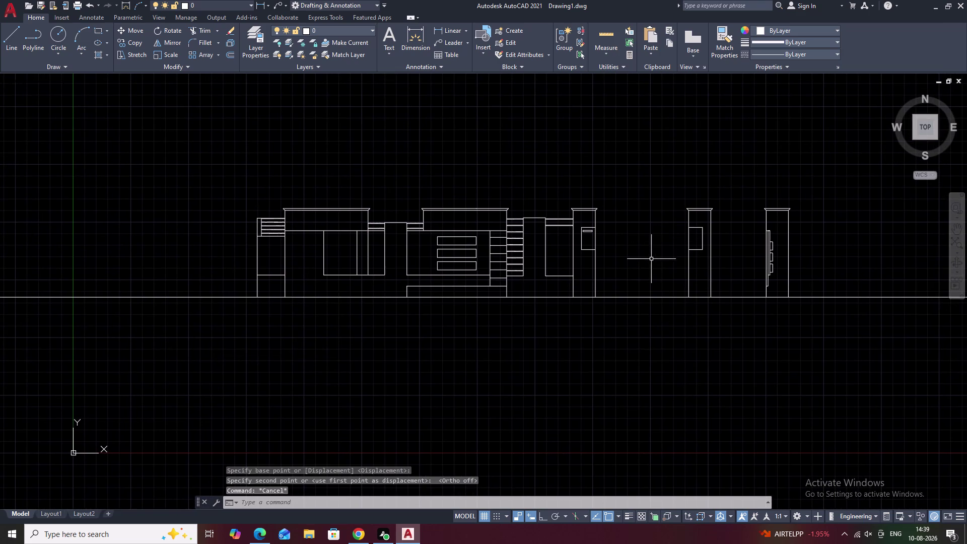
scroll(up, 3)
middle_drag(391, 274, 242, 253)
middle_drag(544, 302, 391, 302)
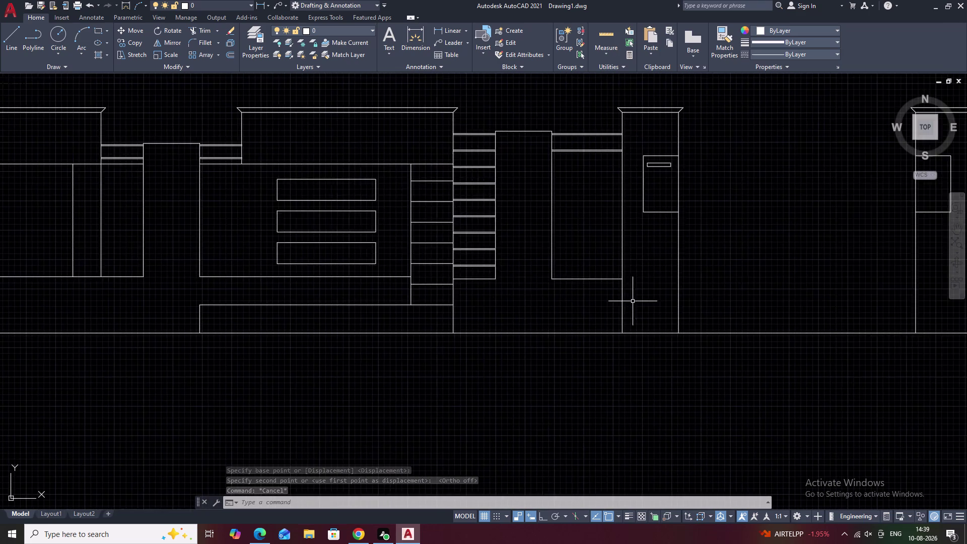
middle_drag(619, 302, 428, 298)
middle_drag(629, 293, 529, 294)
scroll(down, 3)
middle_drag(581, 286, 655, 305)
scroll(down, 3)
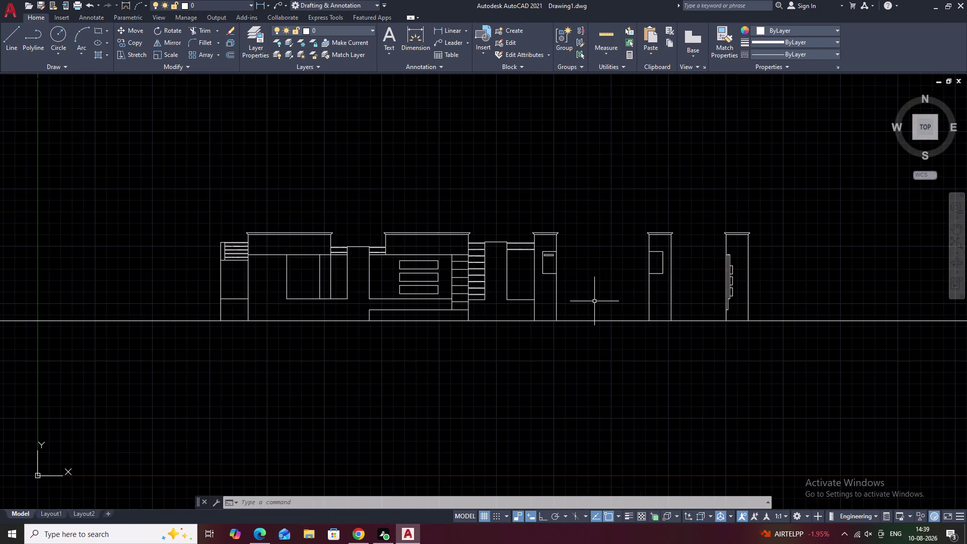
middle_drag(594, 302, 630, 307)
middle_drag(621, 292, 617, 318)
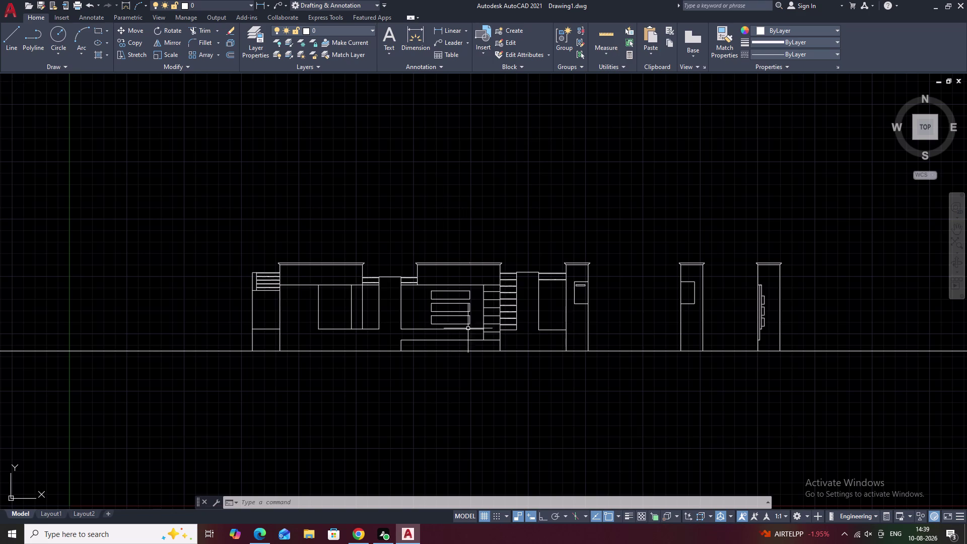
middle_drag(470, 286, 608, 305)
scroll(up, 3)
middle_drag(347, 313, 374, 307)
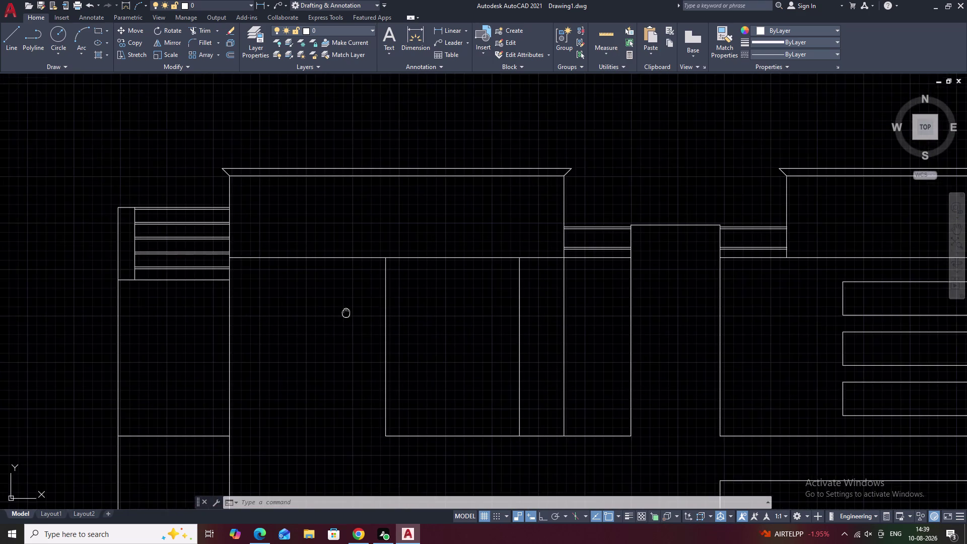
middle_drag(374, 307, 493, 267)
middle_drag(320, 331, 418, 278)
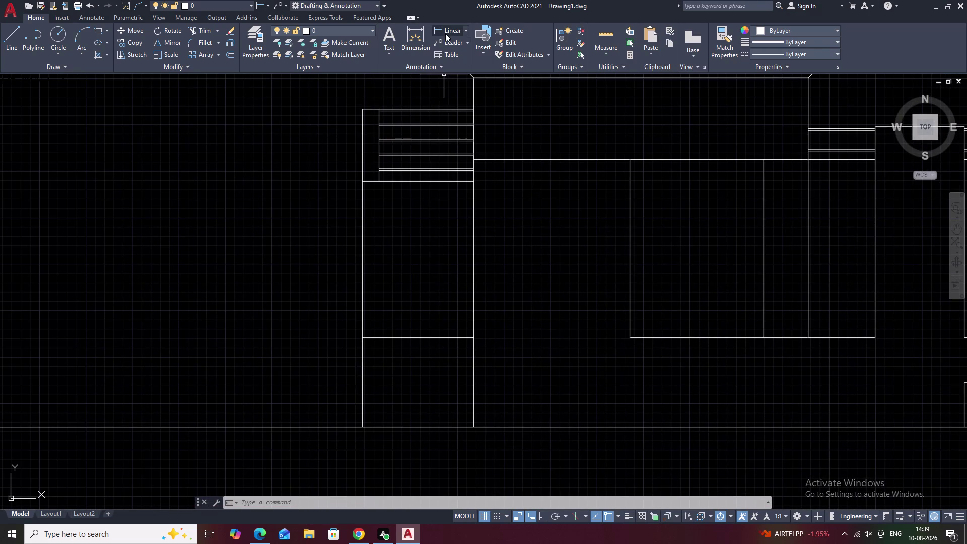
Place a trial 2' vertical linear dimension on the lower left wall and select it.
click(445, 33)
click(364, 428)
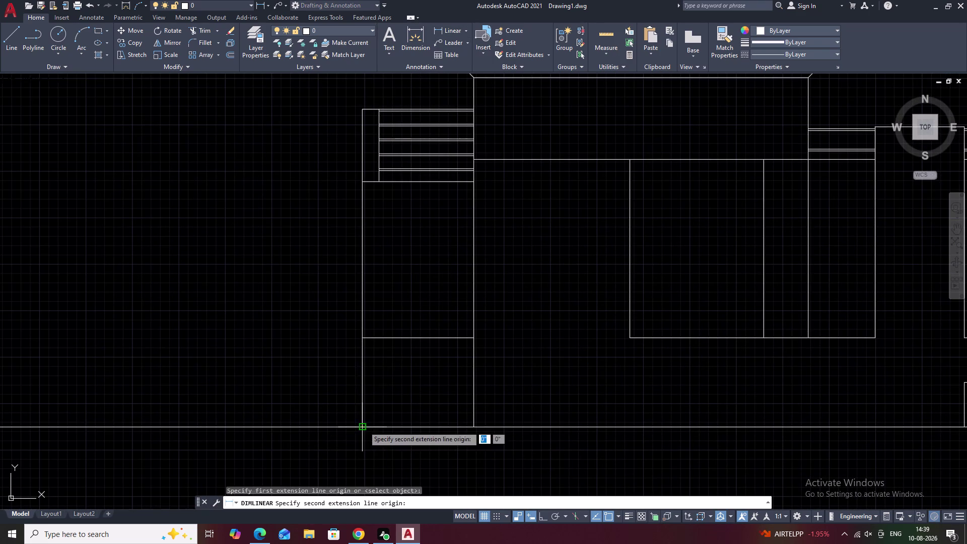
click(361, 339)
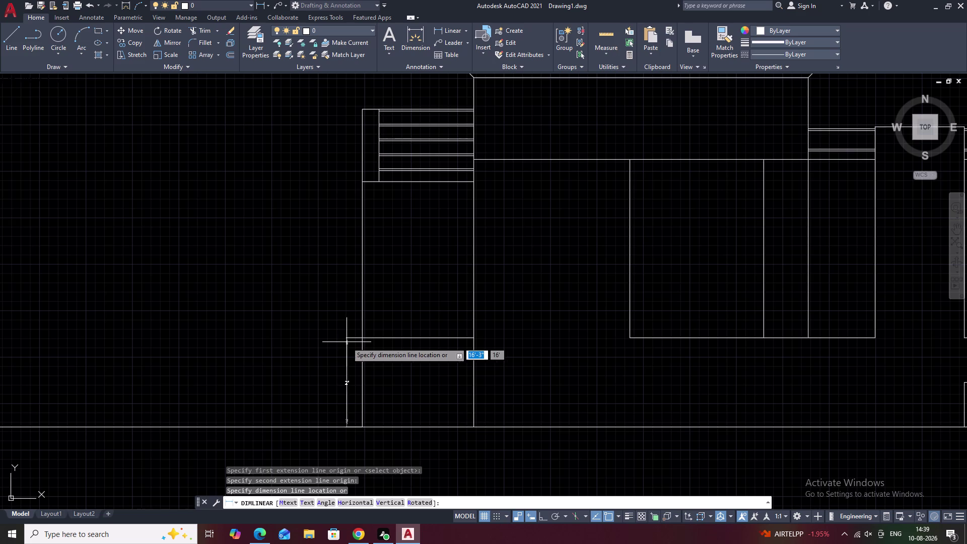
click(347, 342)
scroll(up, 3)
scroll(down, 3)
middle_drag(361, 387, 409, 405)
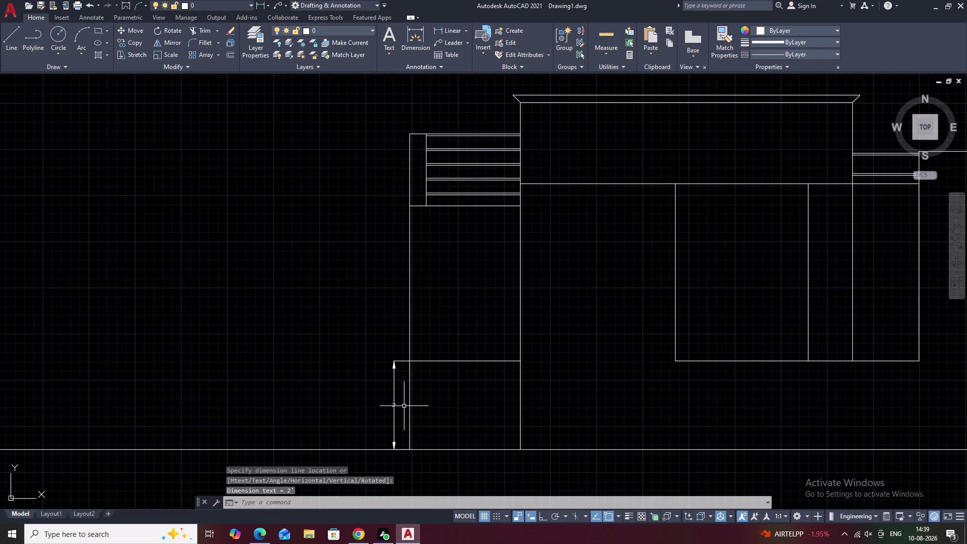
key(Escape)
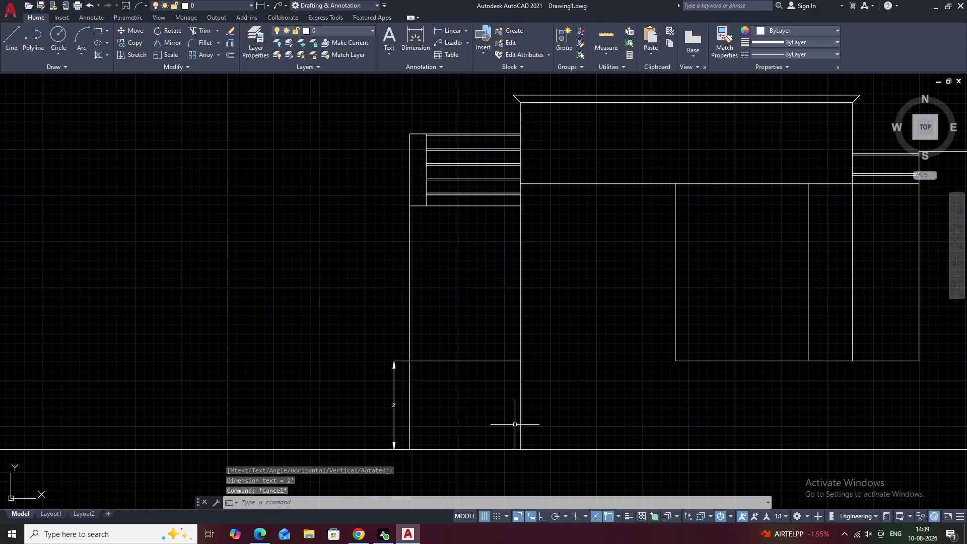
click(395, 424)
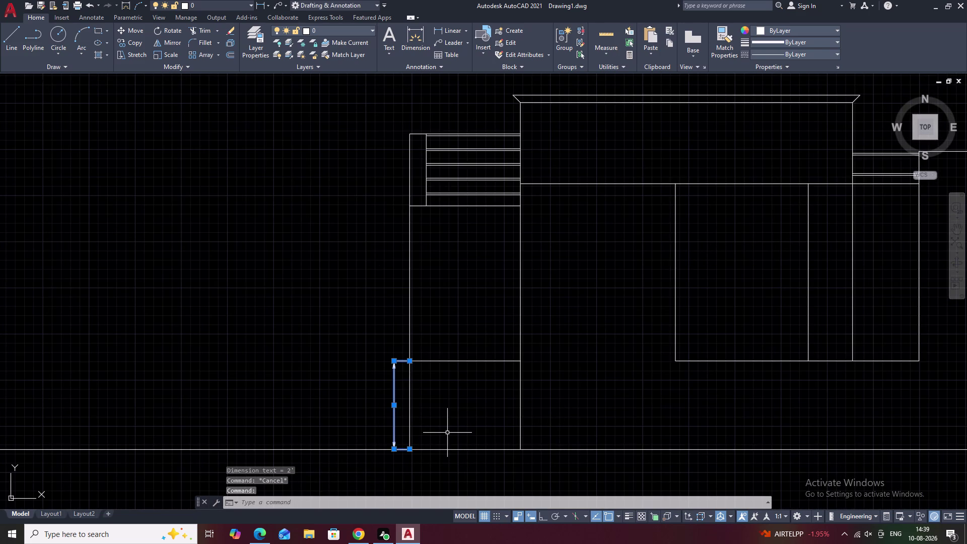
Erase the trial dimension and set the Standard style's text height to 2.
text(e d)
key(space)
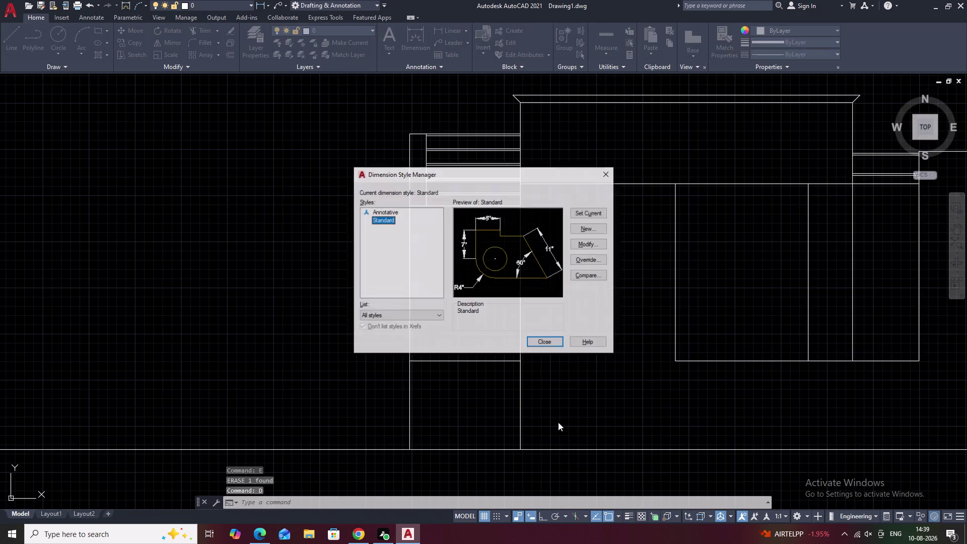
click(586, 242)
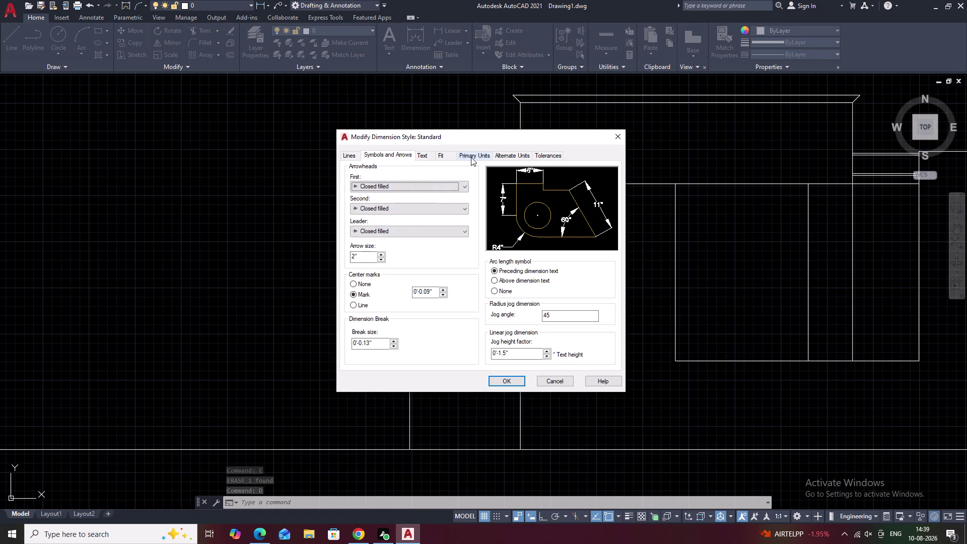
click(471, 157)
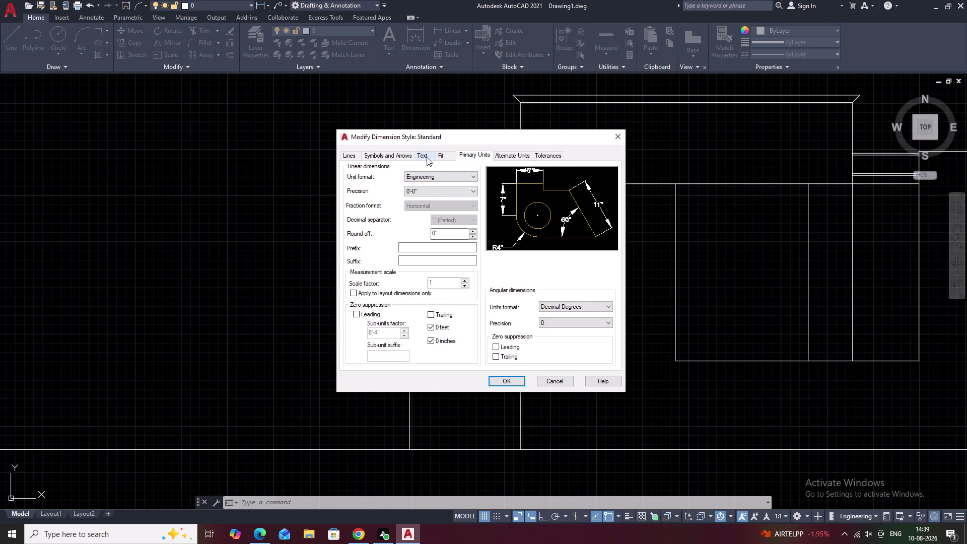
click(426, 157)
drag(451, 230, 442, 229)
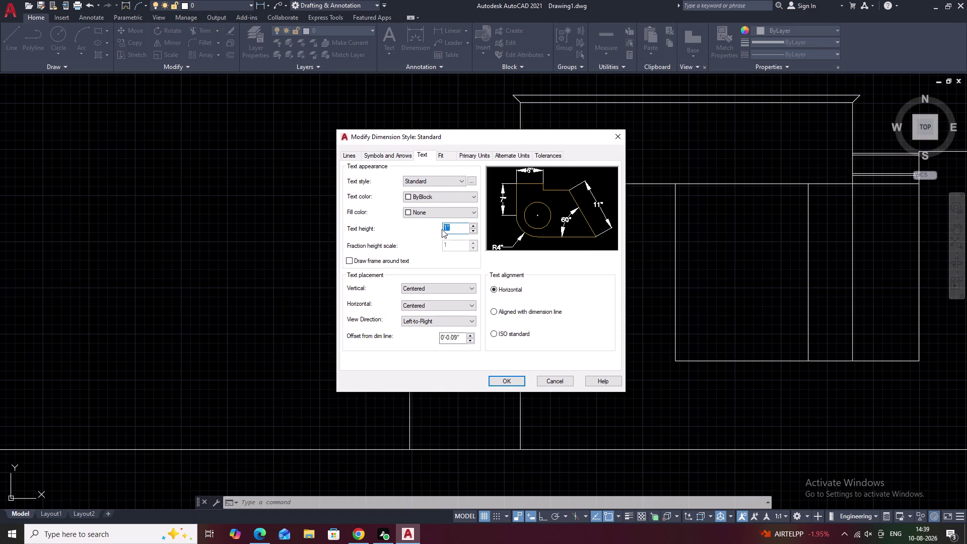
key(BackSpace)
key(2)
click(506, 381)
click(548, 344)
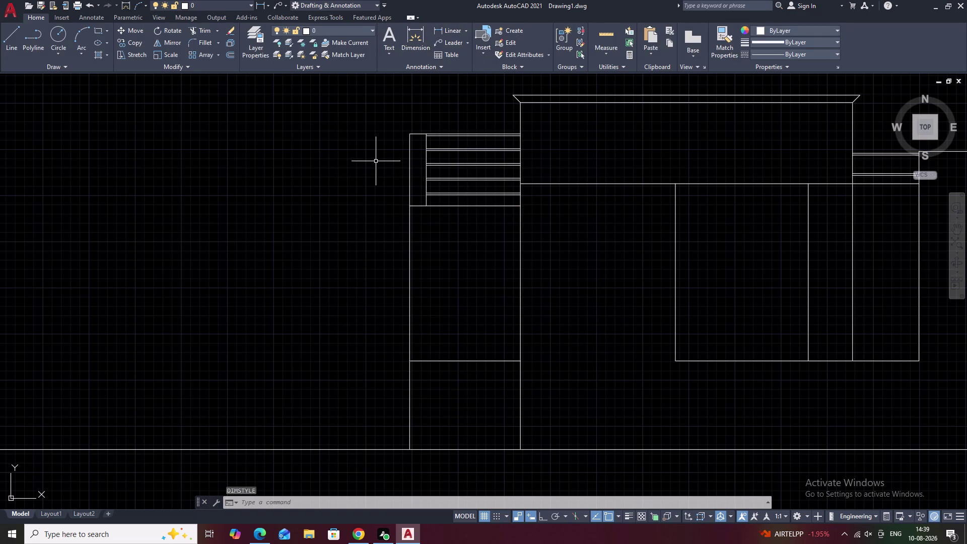
Switch the Standard dimension style's primary unit format to Architectural.
text(d)
key(space)
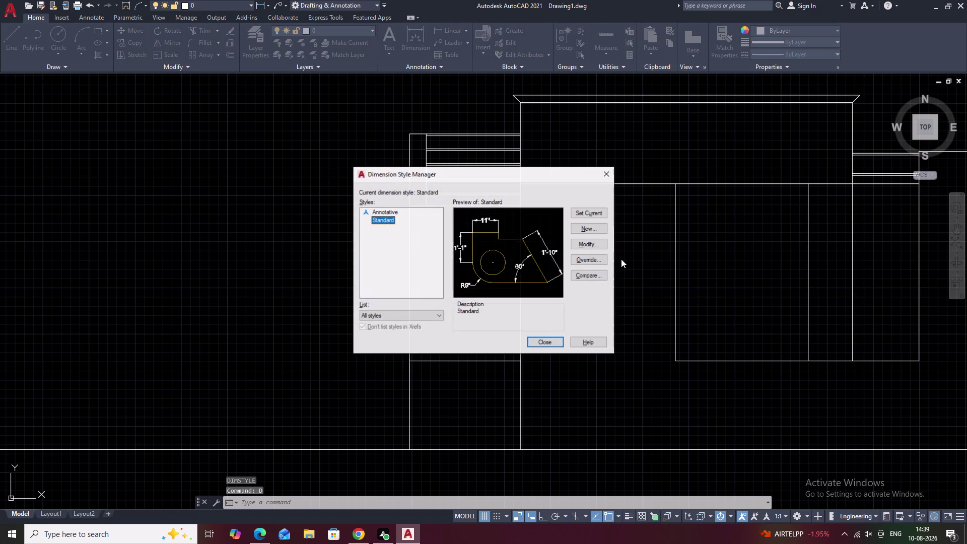
click(591, 244)
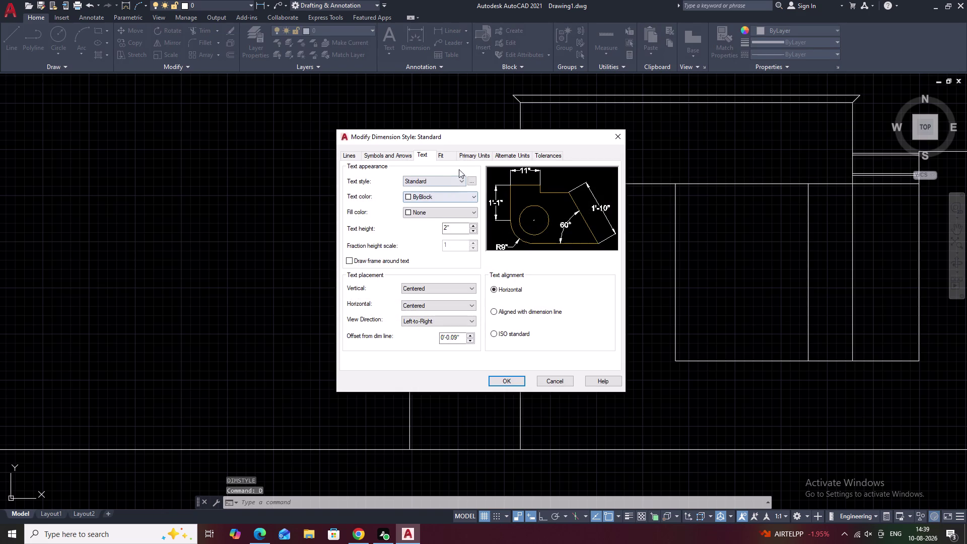
click(465, 156)
click(467, 177)
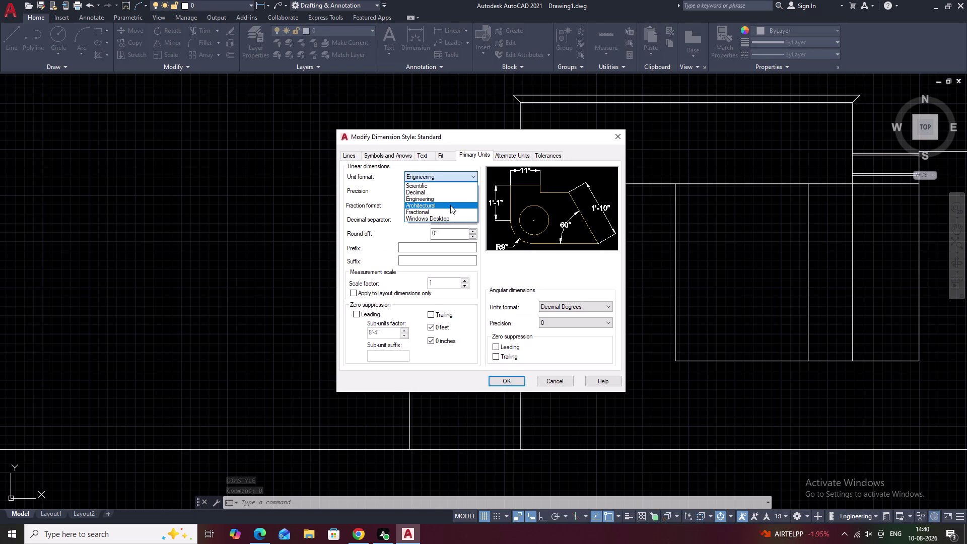
click(451, 205)
click(507, 377)
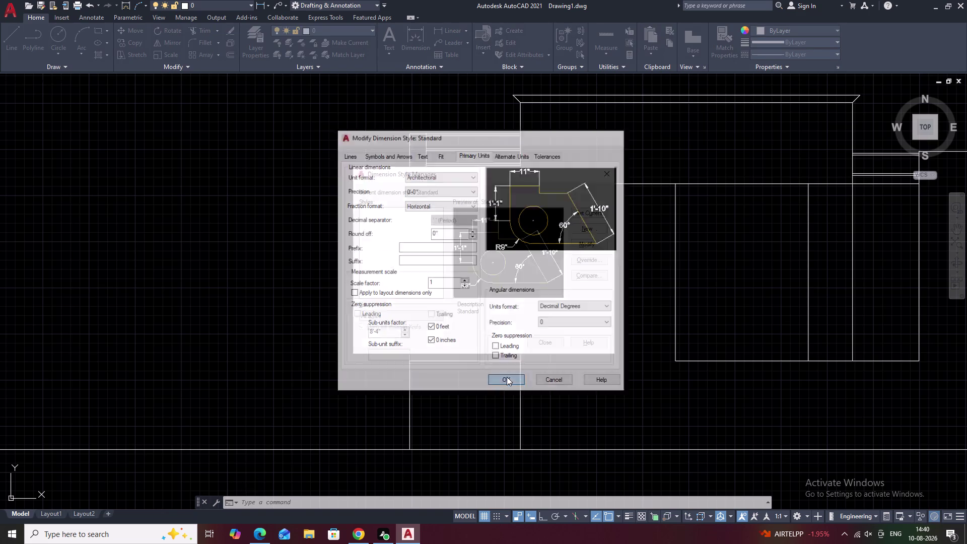
click(544, 344)
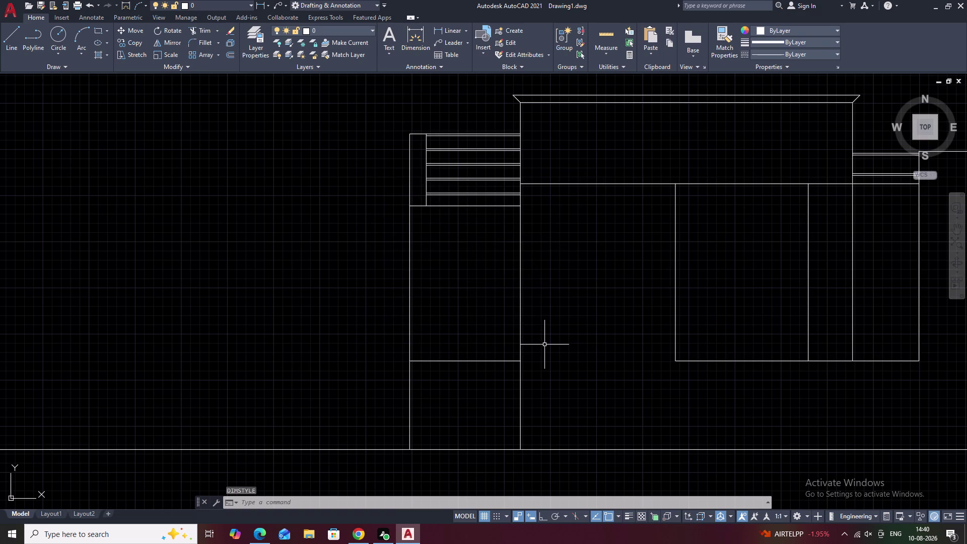
Set the drawing's length unit type to Architectural in Drawing Units (UN).
key(u)
key(n)
key(space)
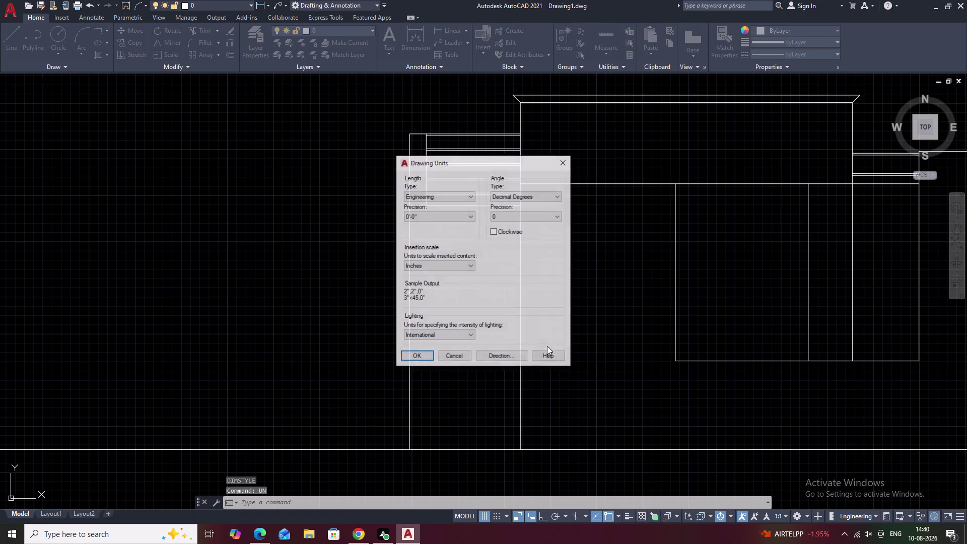
click(436, 200)
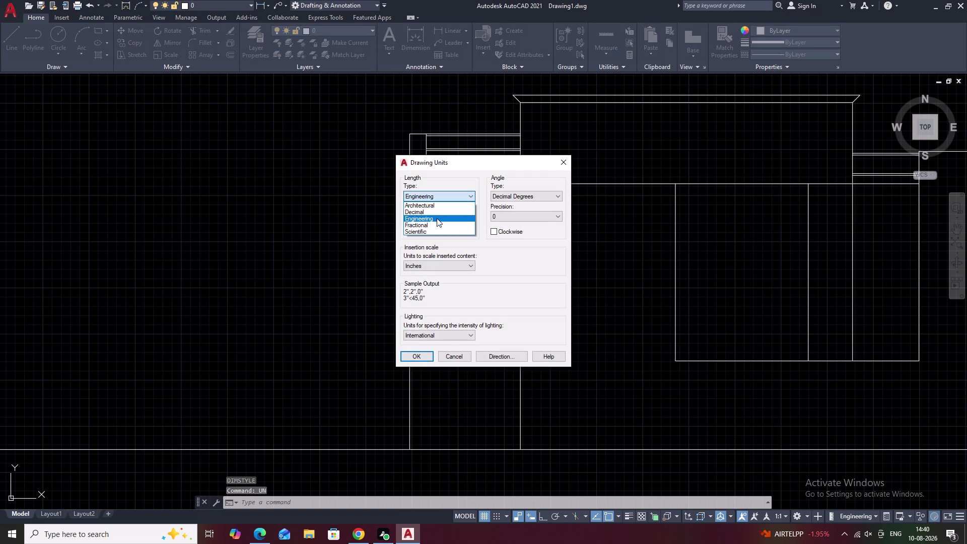
click(443, 208)
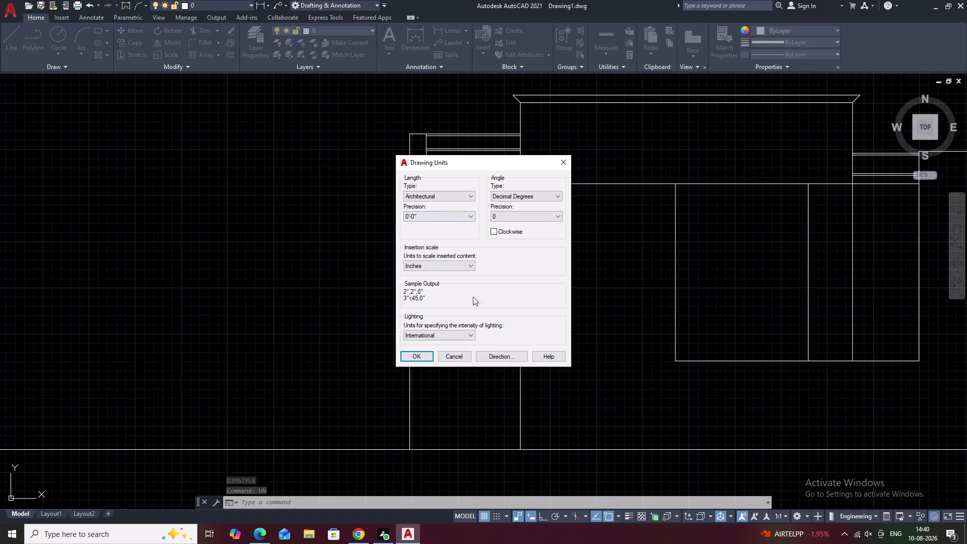
click(422, 360)
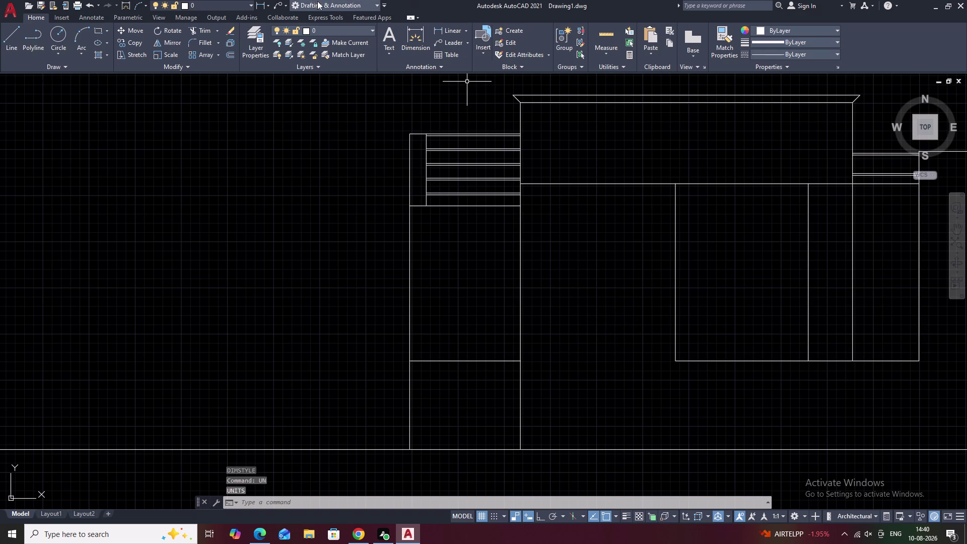
click(446, 31)
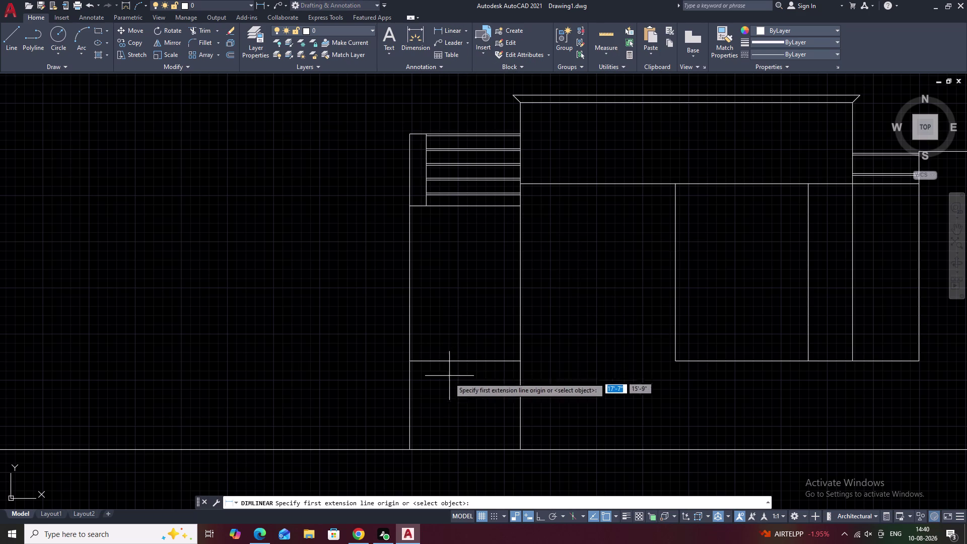
Dimension the 2' base section on the building's left wall.
click(411, 450)
click(409, 361)
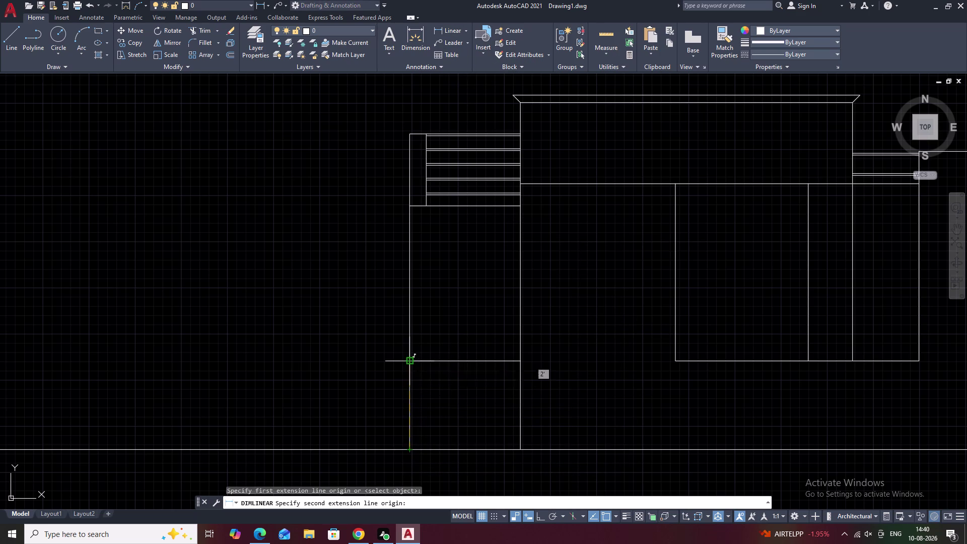
click(395, 363)
key(space)
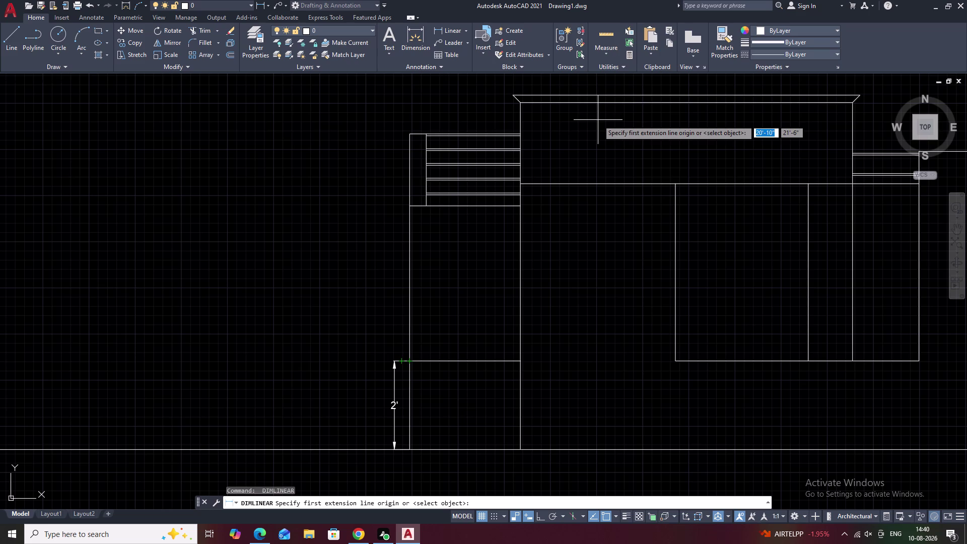
key(space)
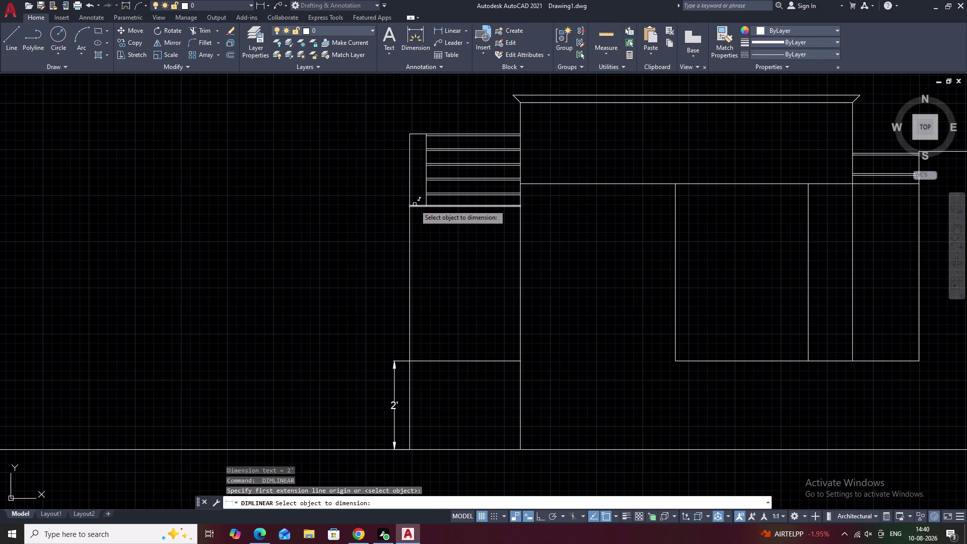
Add a 3'-6" dimension above the base, then erase it.
click(446, 26)
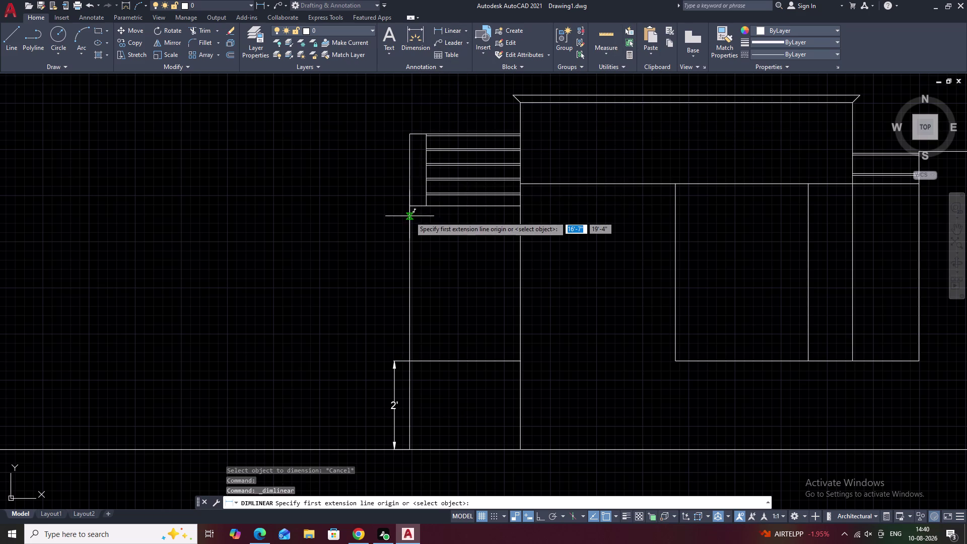
click(410, 208)
click(408, 364)
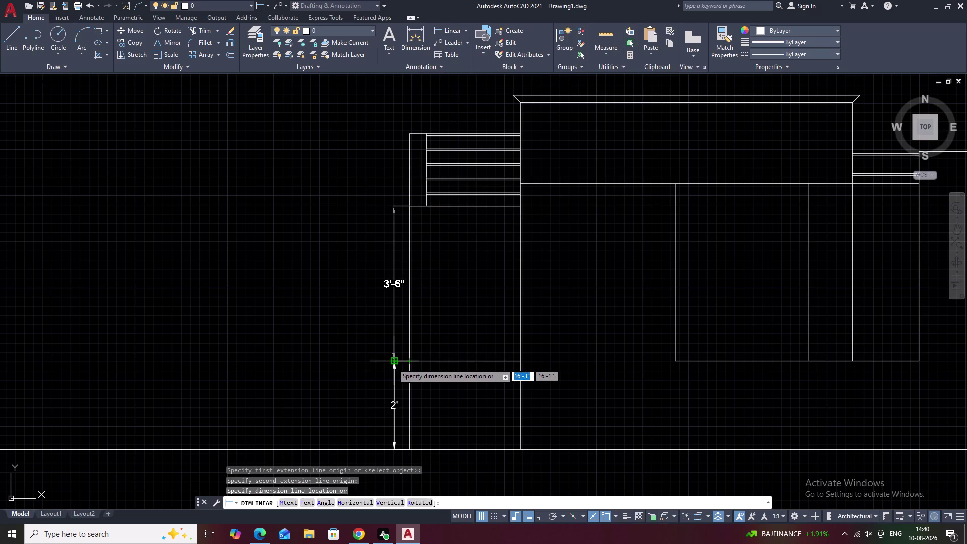
click(392, 363)
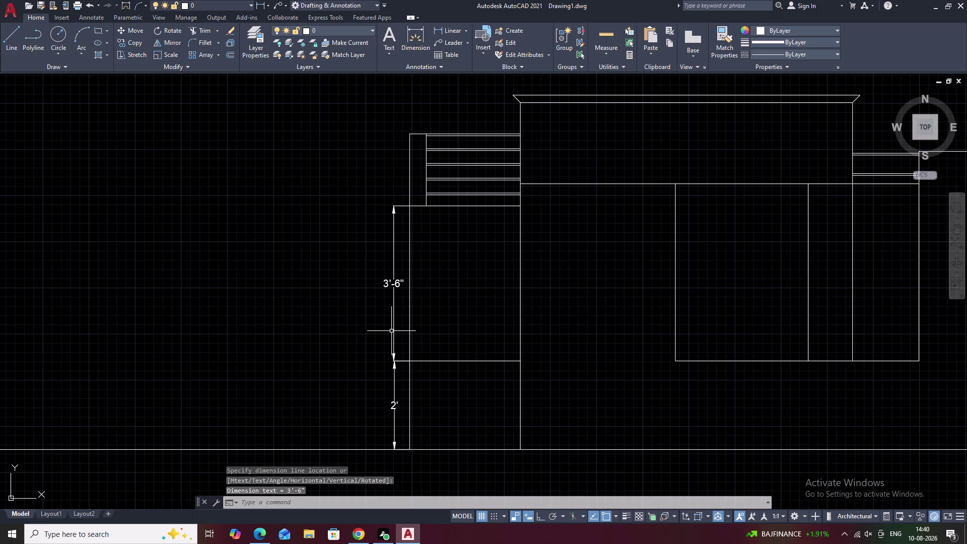
click(393, 331)
text(e)
key(space)
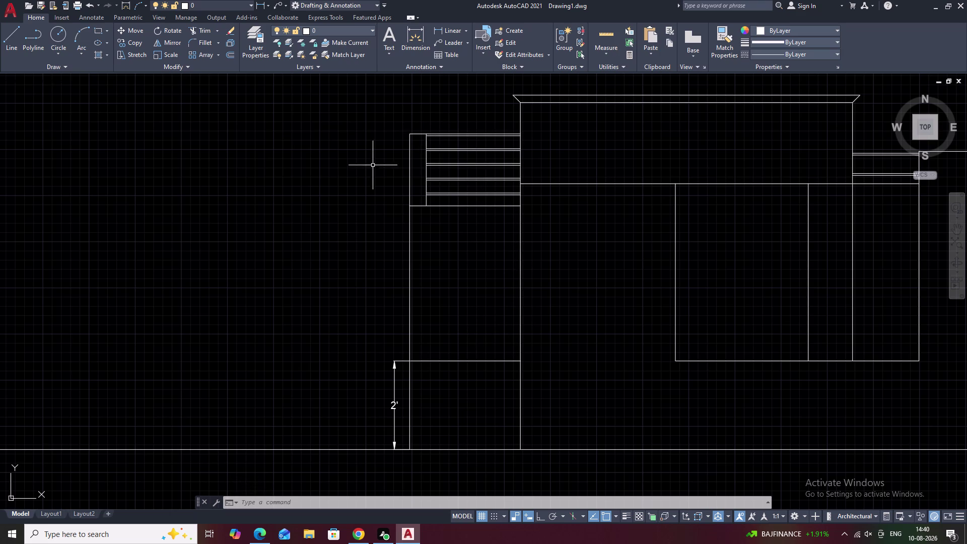
click(451, 29)
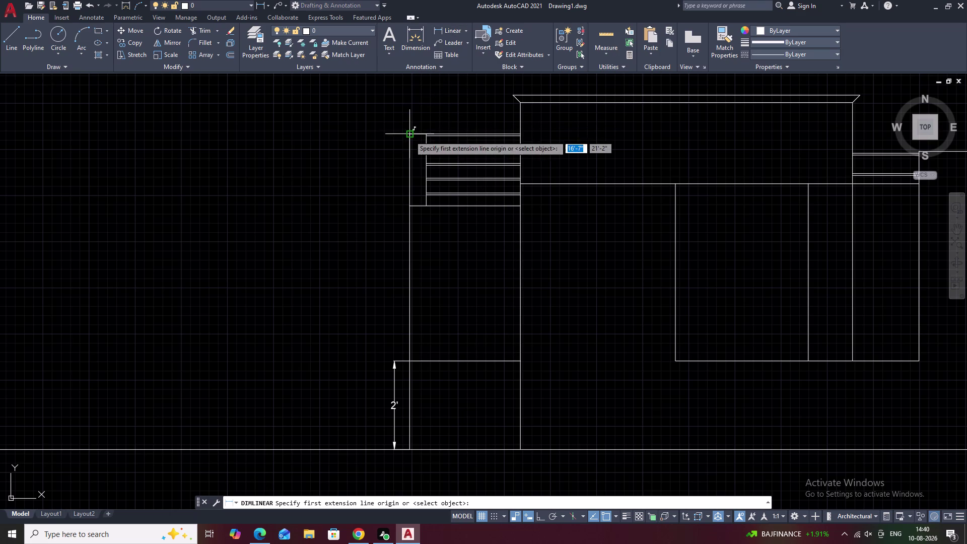
click(410, 136)
click(412, 360)
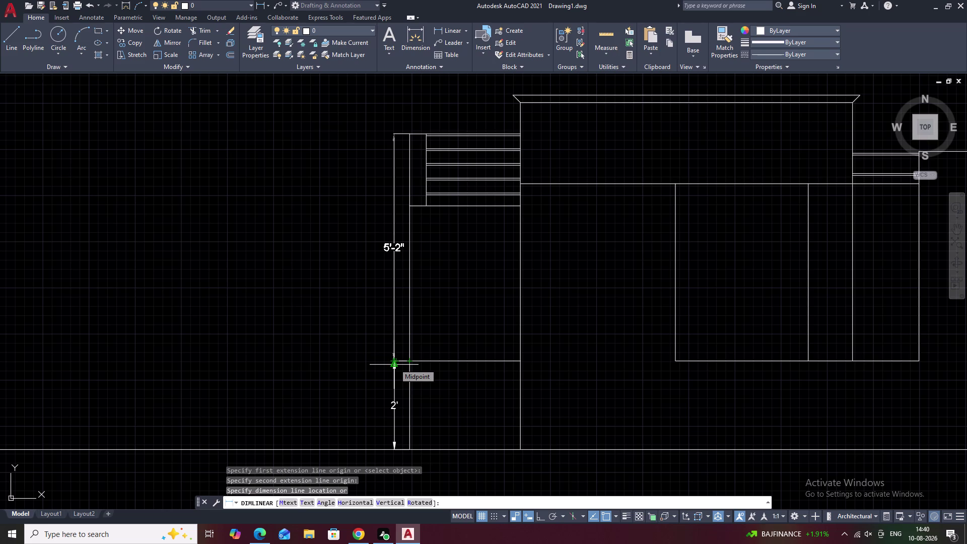
key(Escape)
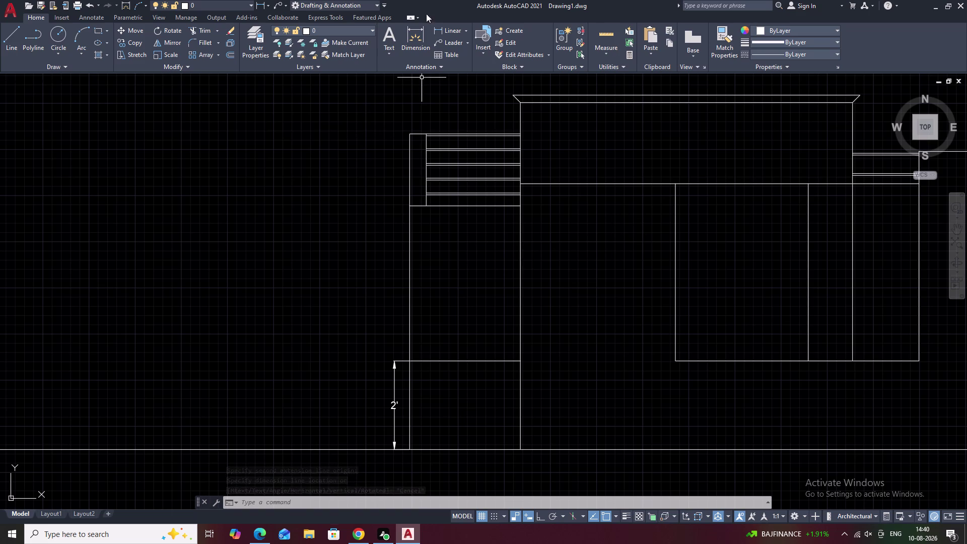
click(439, 28)
click(409, 137)
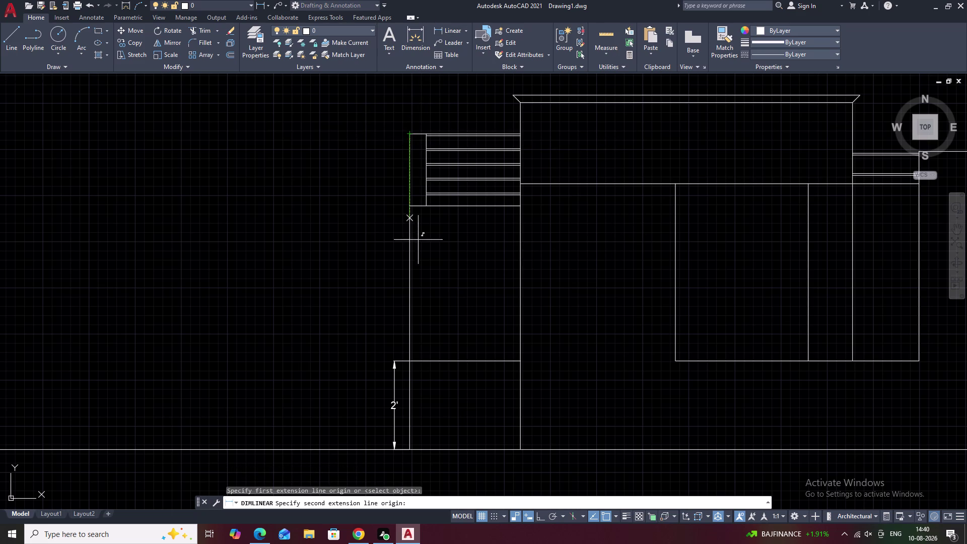
click(409, 360)
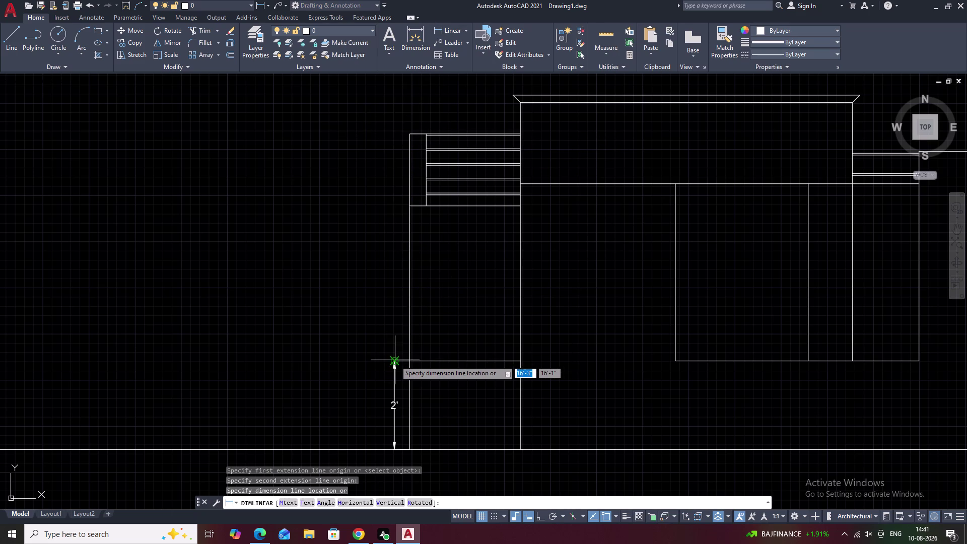
key(Escape)
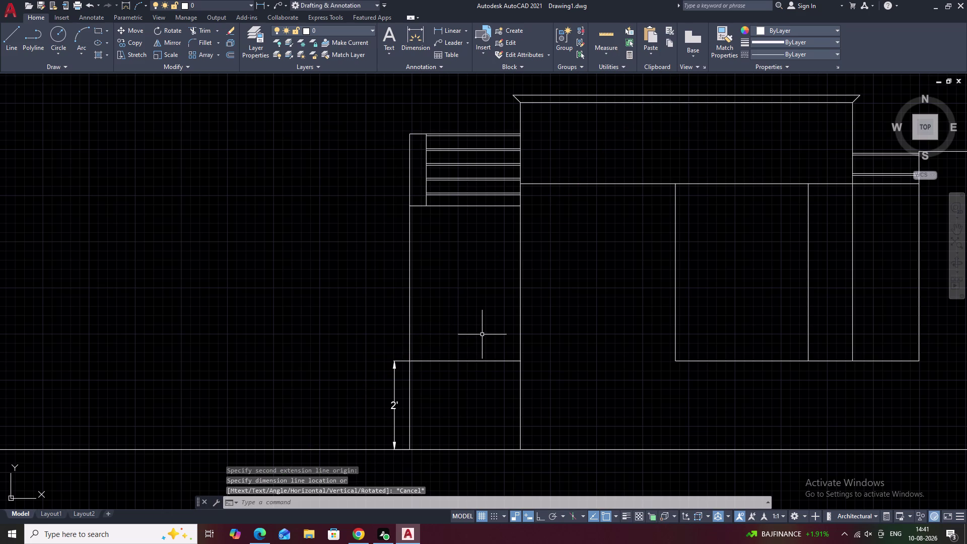
key(d)
key(BackSpace)
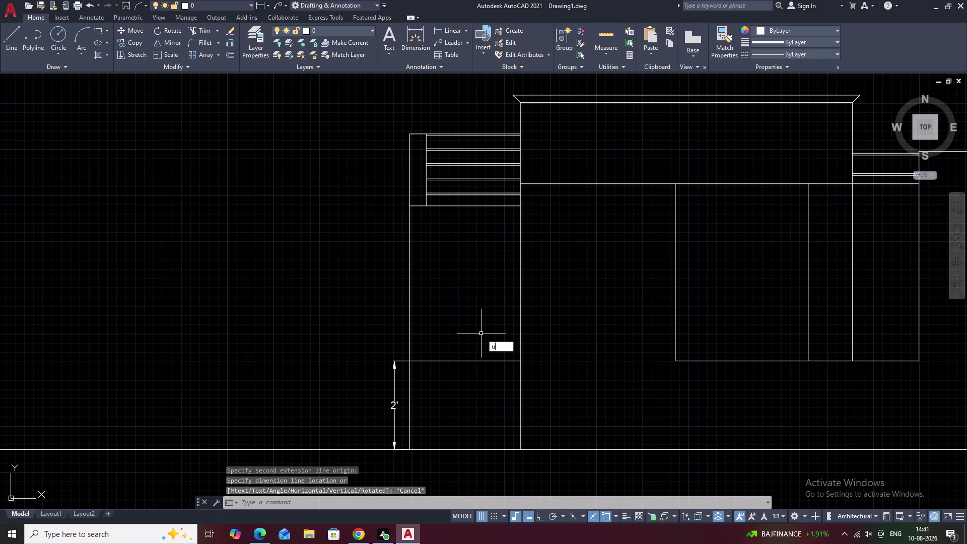